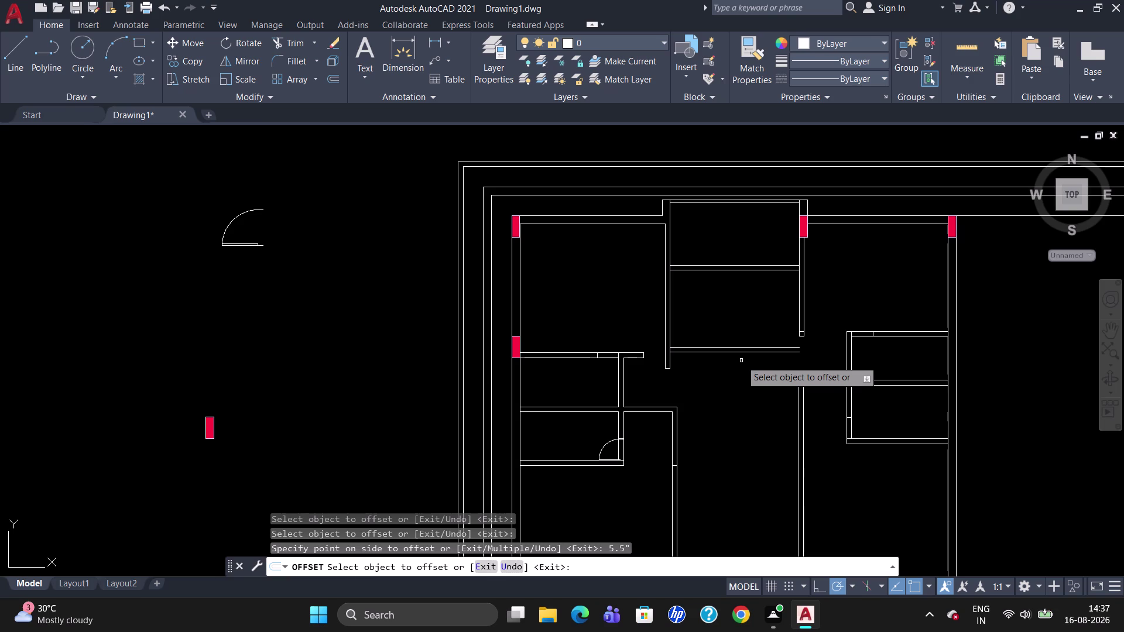
Draw two short wall lines at the junction below the upper middle room.
key(Escape)
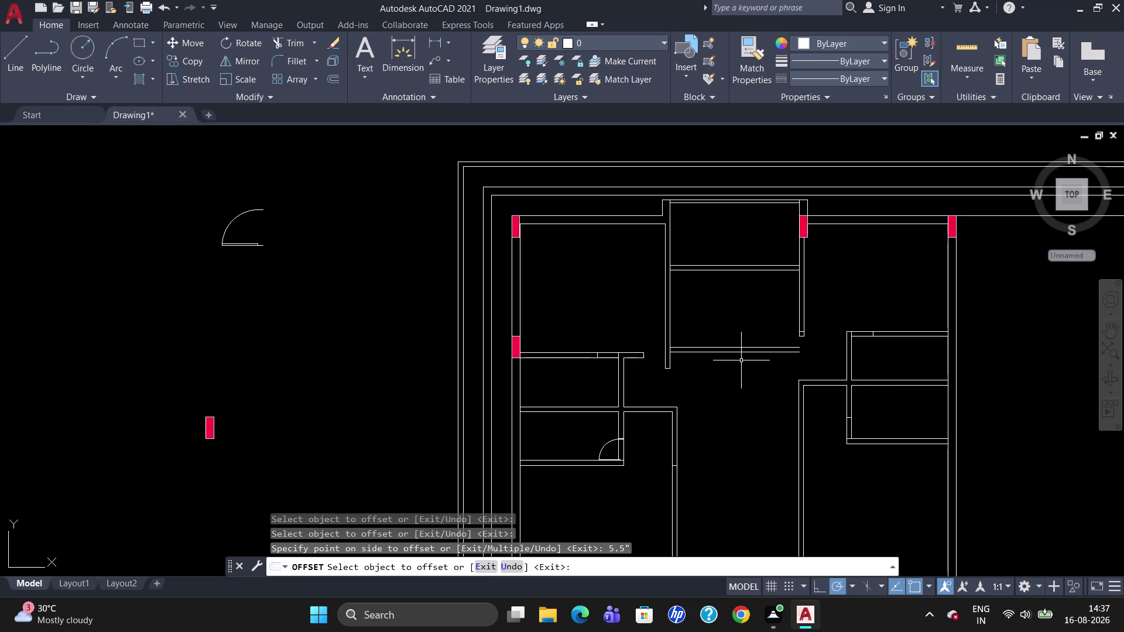
key(l)
key(Return)
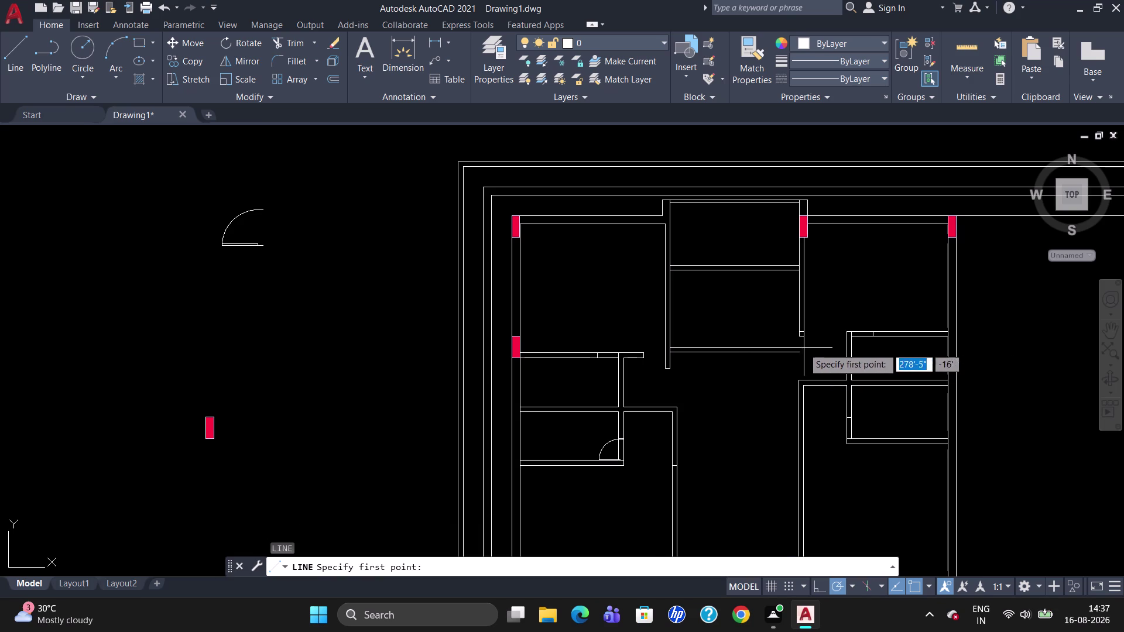
click(797, 349)
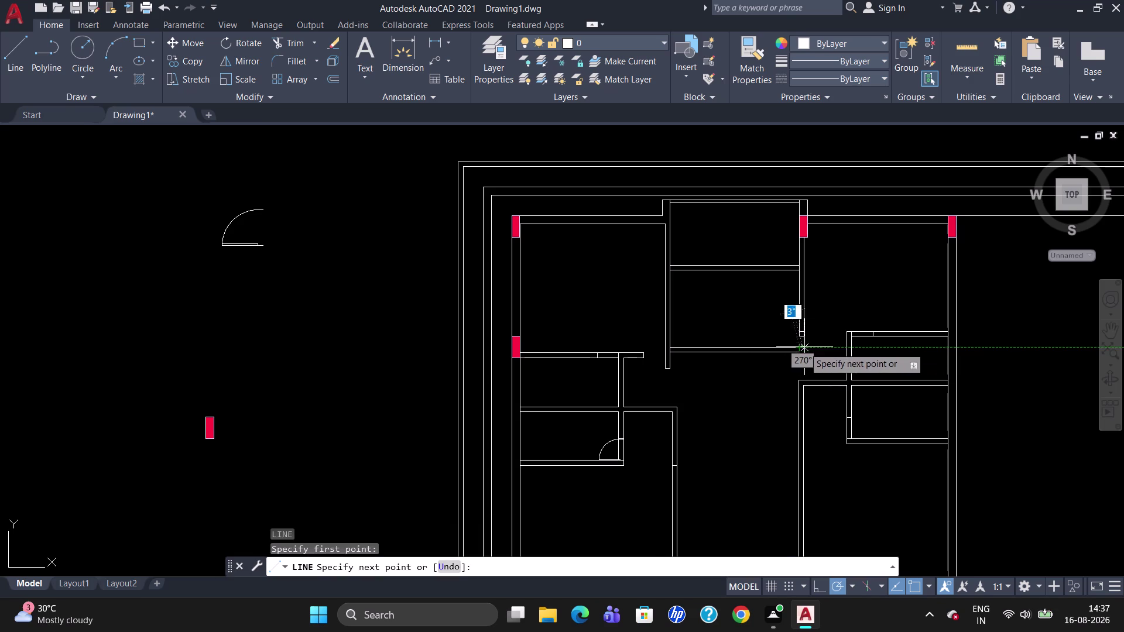
click(821, 346)
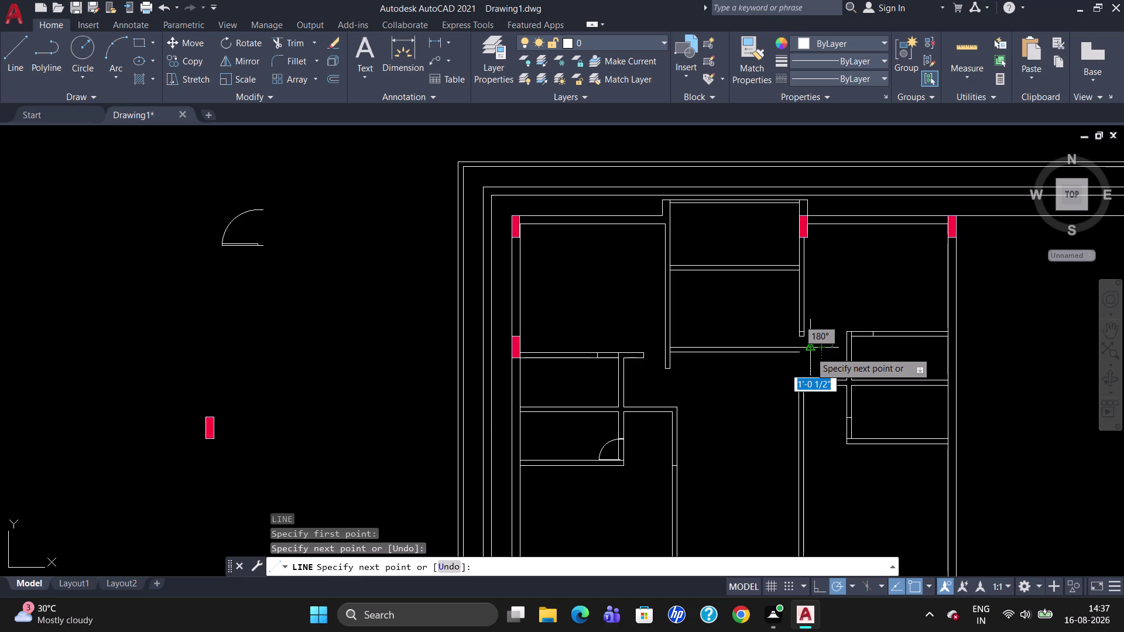
key(Return)
key(space)
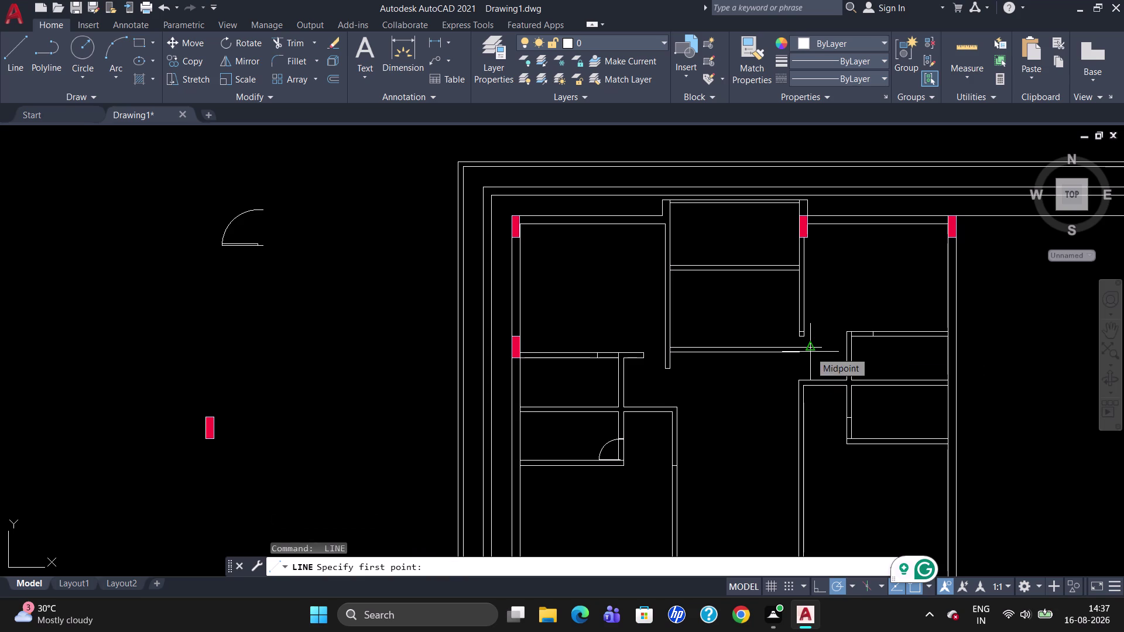
click(800, 353)
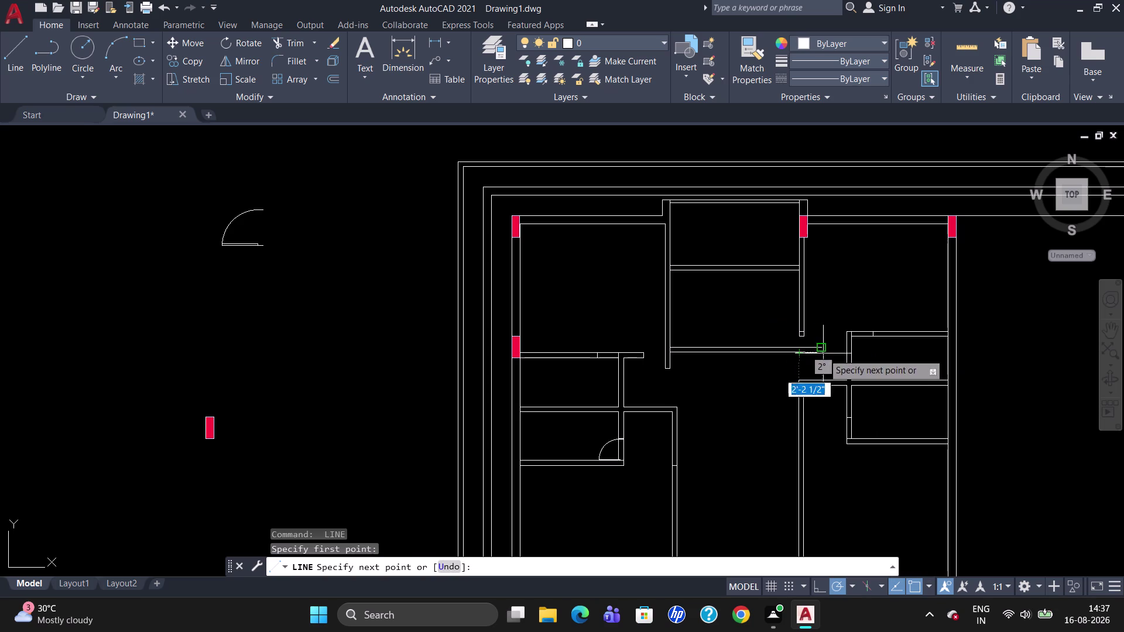
click(827, 354)
key(Escape)
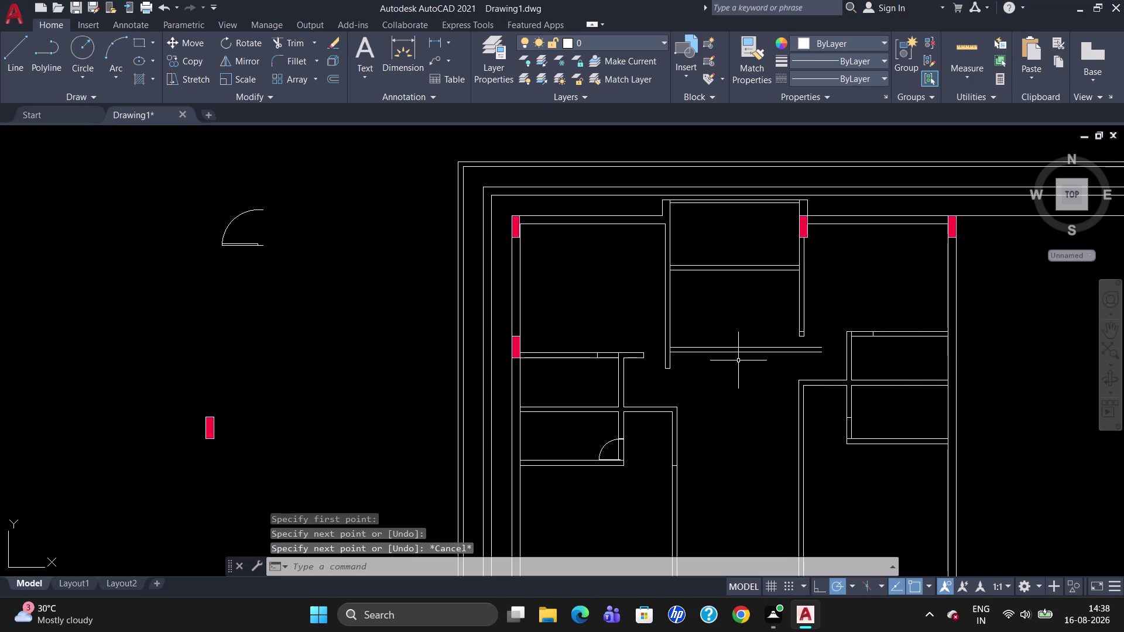
Trim the overlapping wall segments at the junction, using all objects as cutting edges.
text(TR)
key(Return)
key(Return)
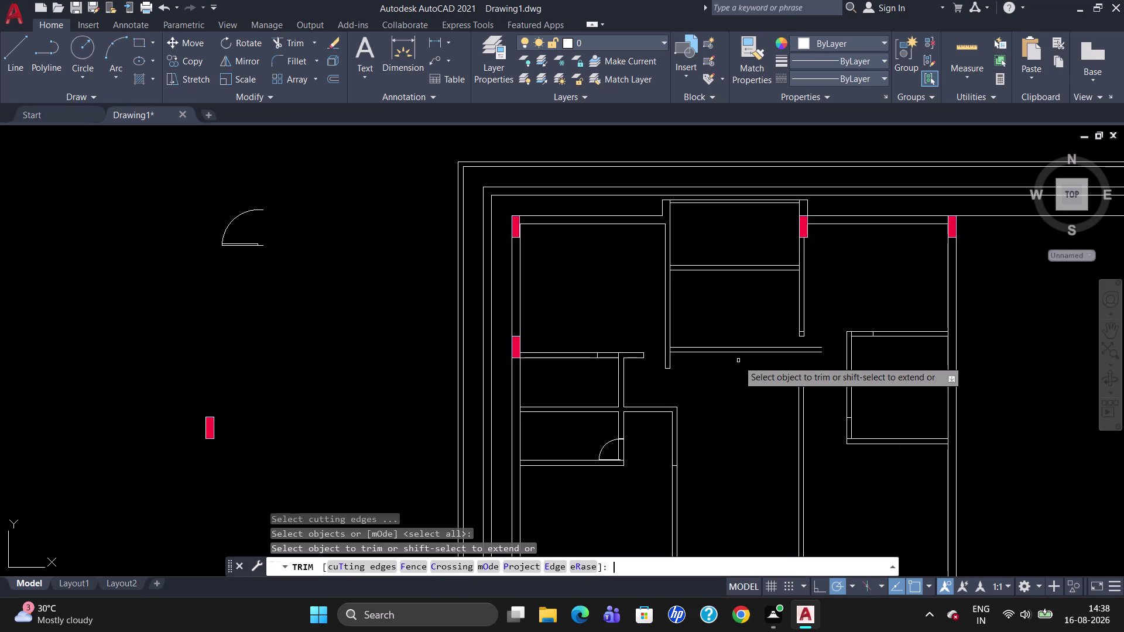
scroll(up, 3)
click(671, 351)
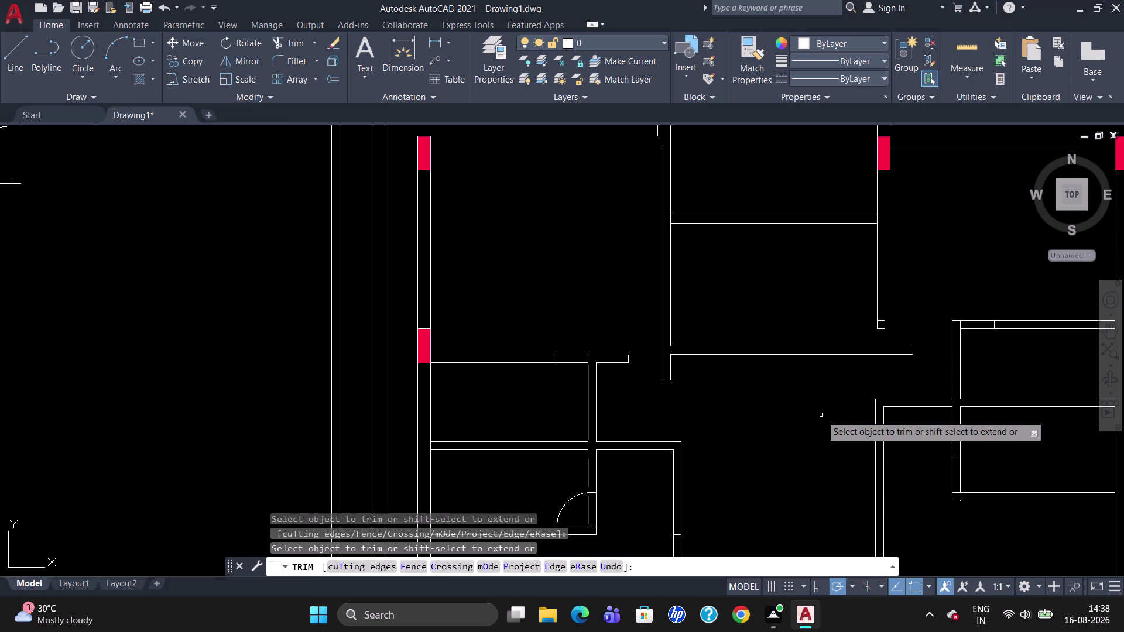
click(880, 321)
click(881, 321)
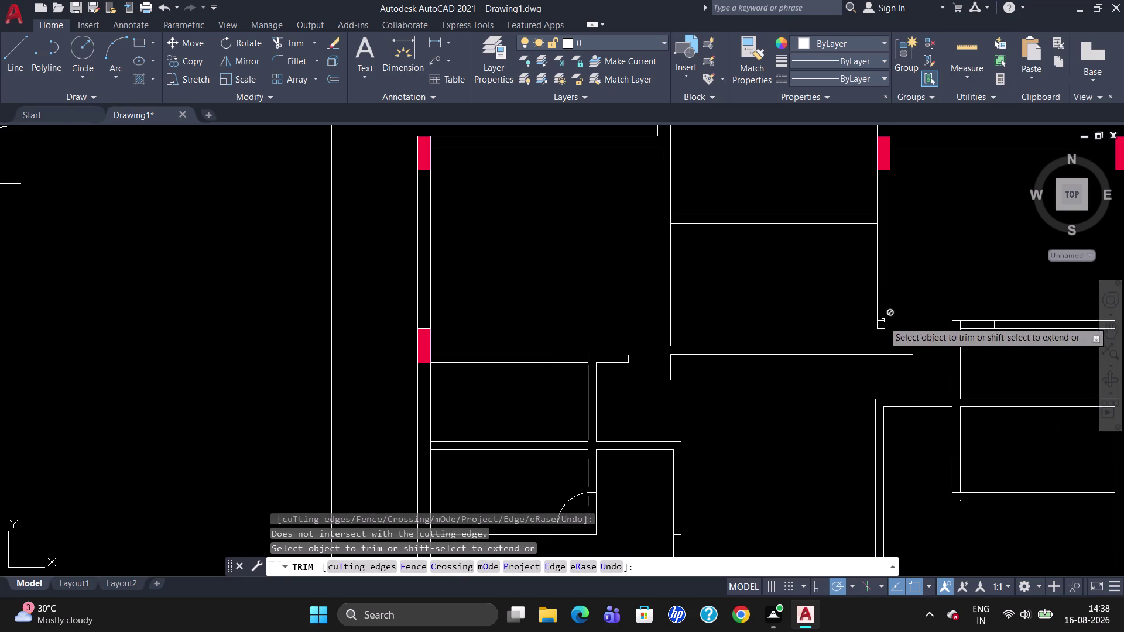
scroll(up, 3)
click(878, 322)
key(Escape)
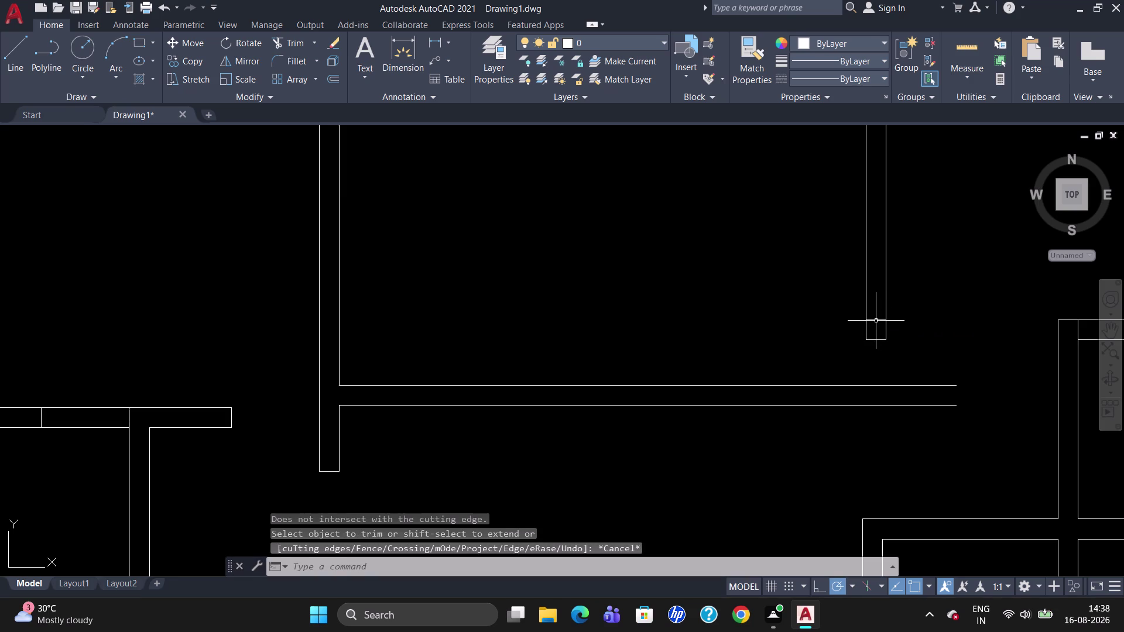
Erase the leftover stray wall segment and zoom back out.
click(876, 319)
key(Delete)
scroll(down, 3)
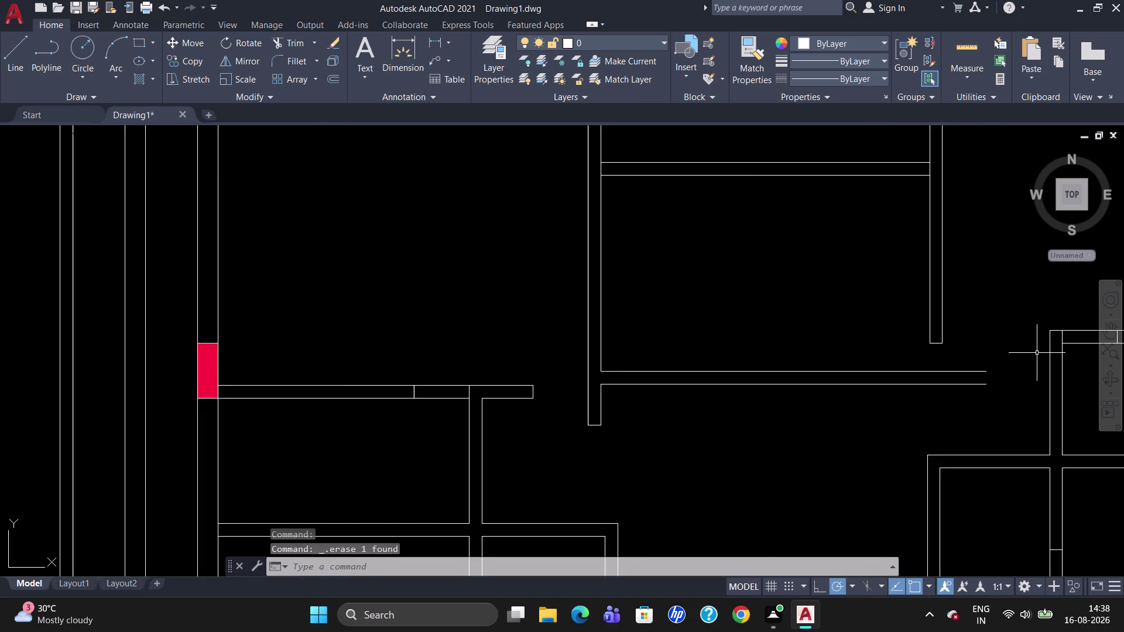
scroll(down, 3)
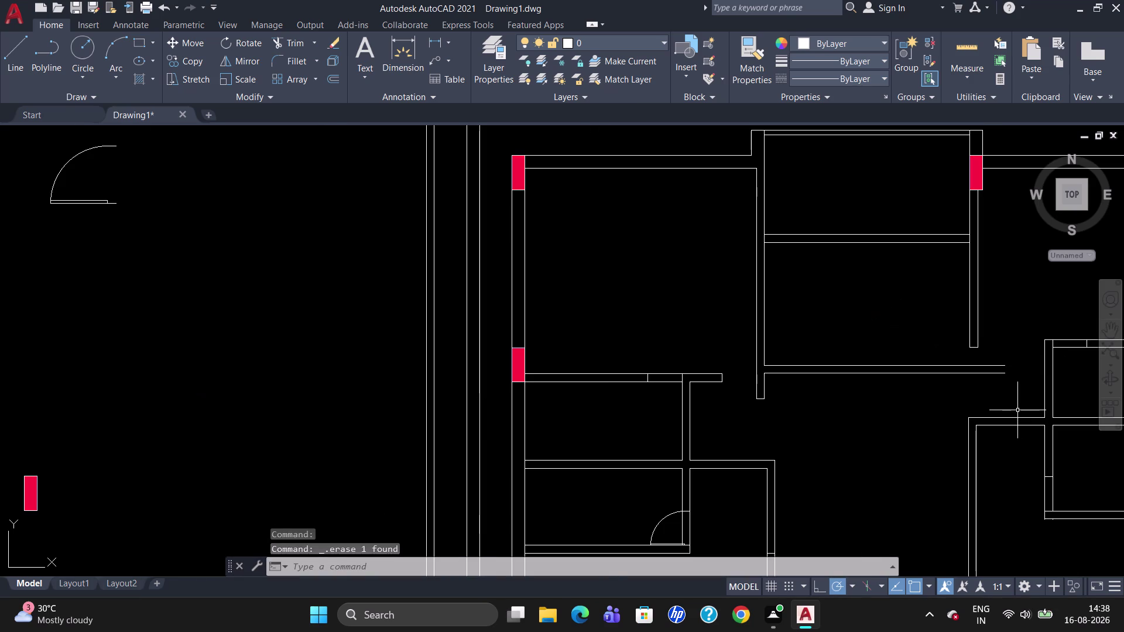
scroll(down, 3)
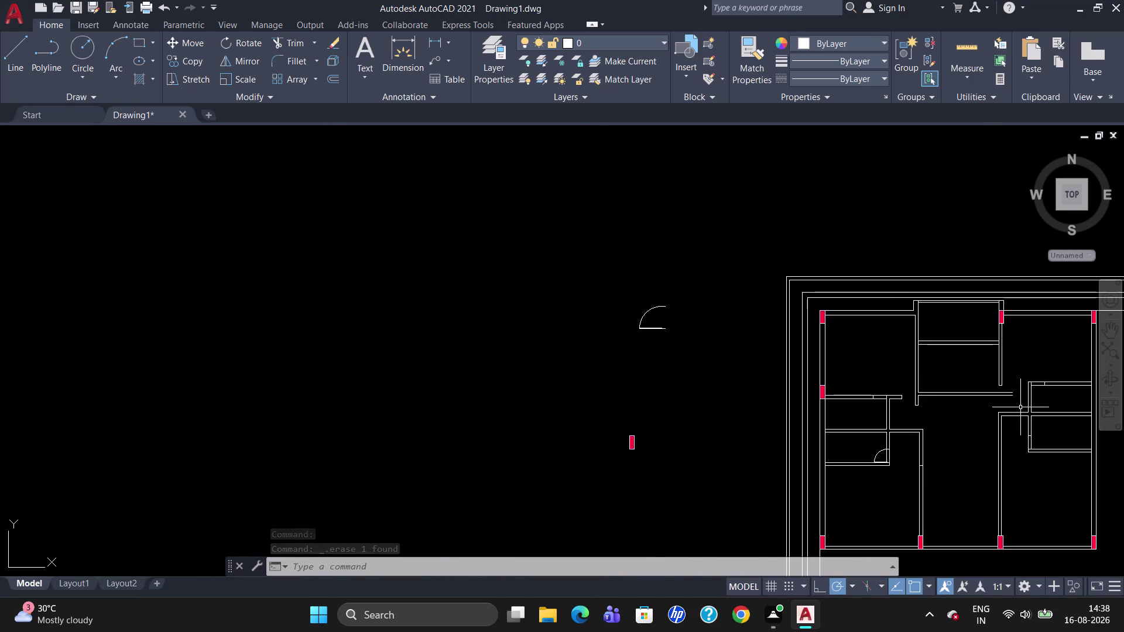
scroll(up, 3)
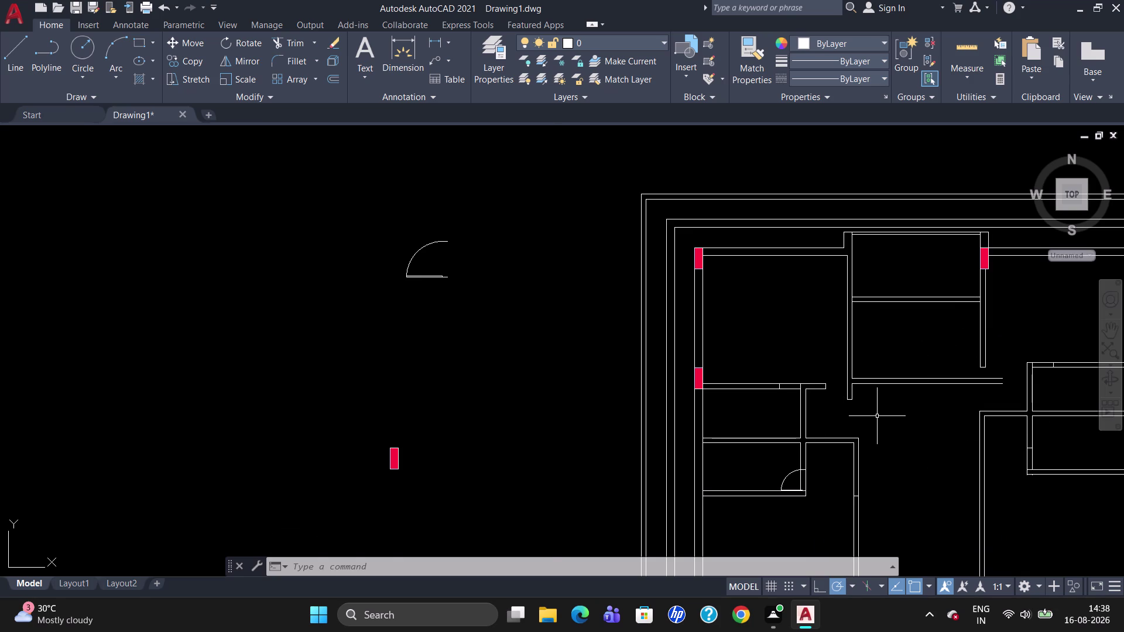
scroll(up, 3)
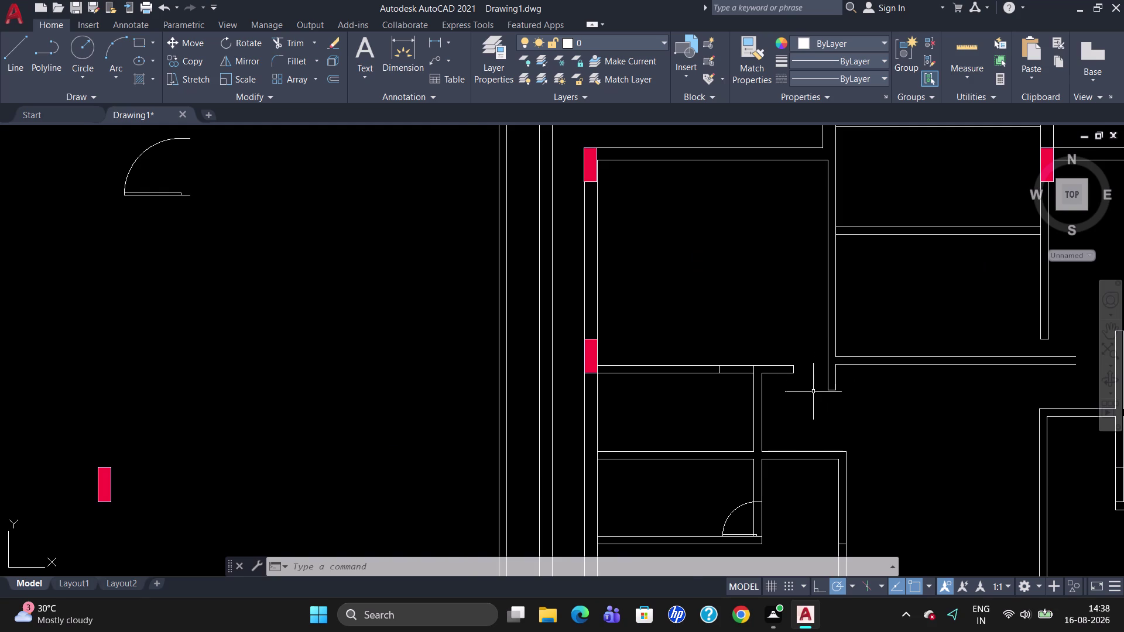
scroll(up, 3)
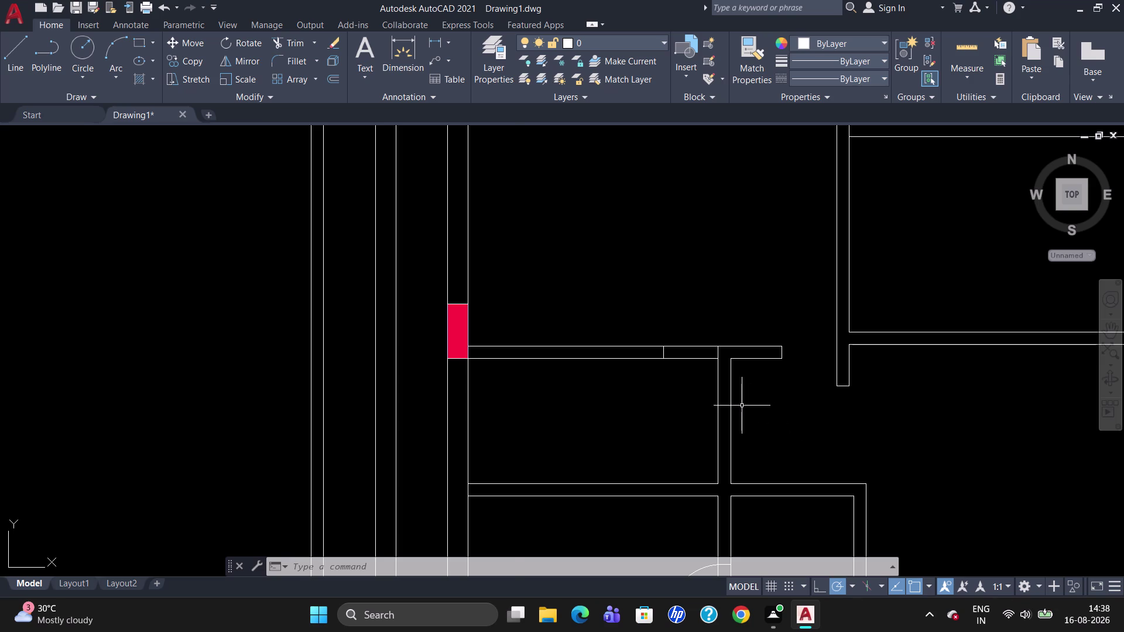
scroll(down, 3)
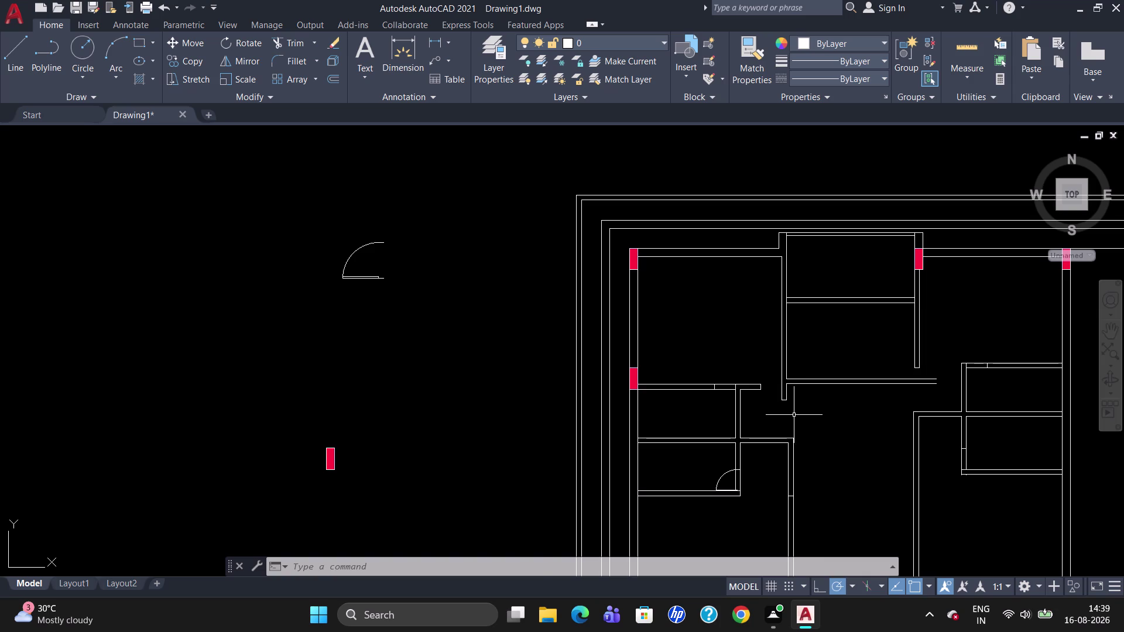
scroll(up, 3)
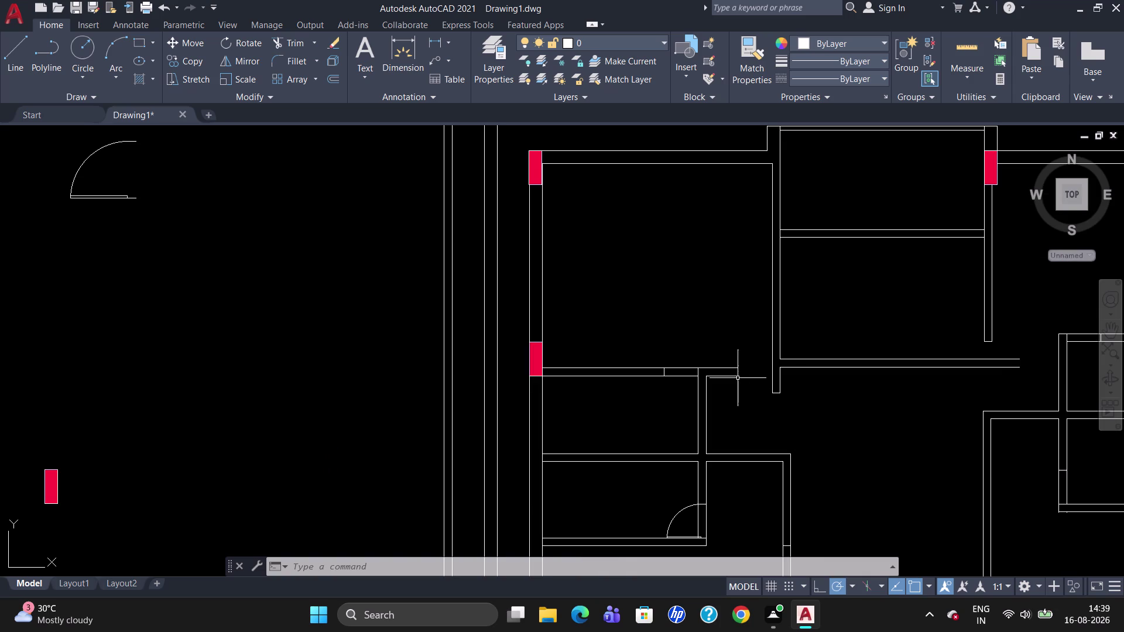
Draw a line across the central junction, then delete it because it came out slanted.
key(l)
key(Return)
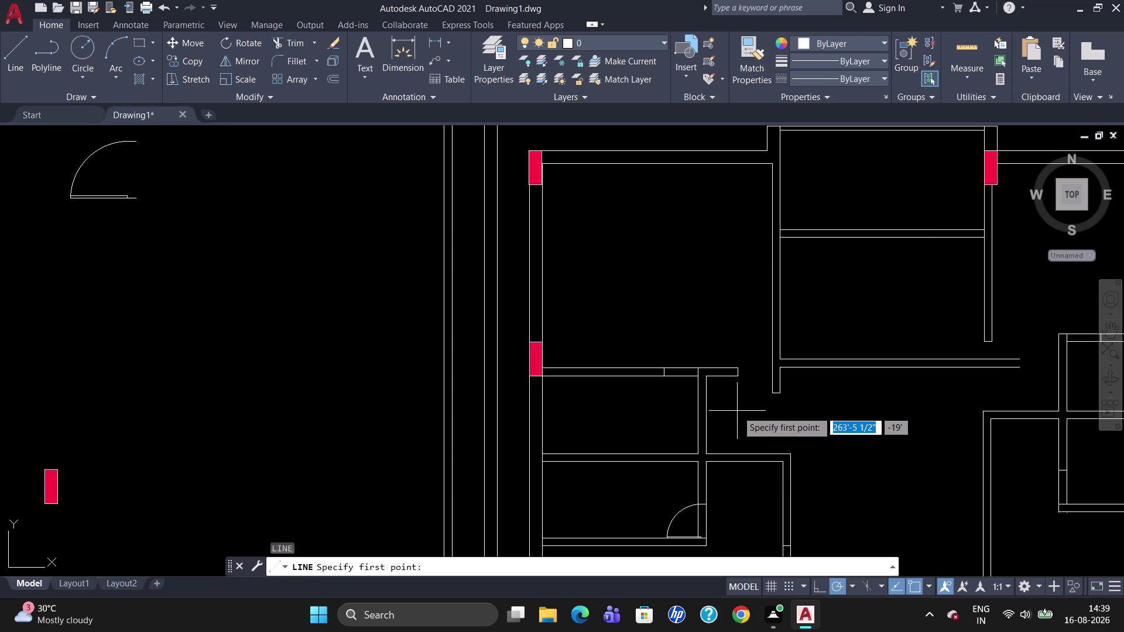
click(735, 380)
click(825, 374)
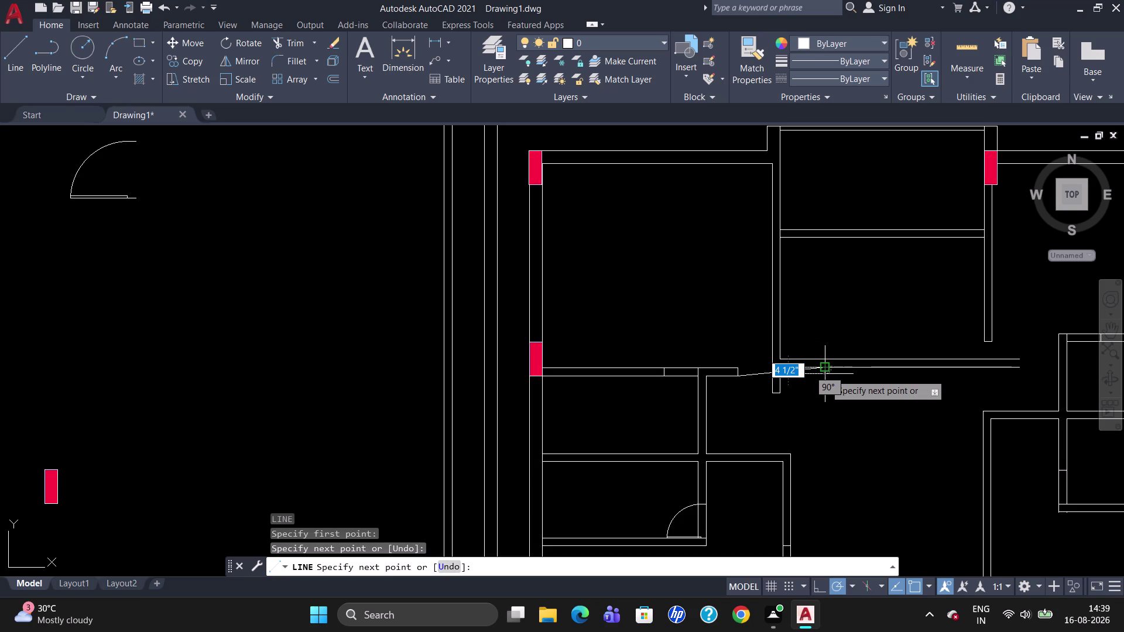
key(Escape)
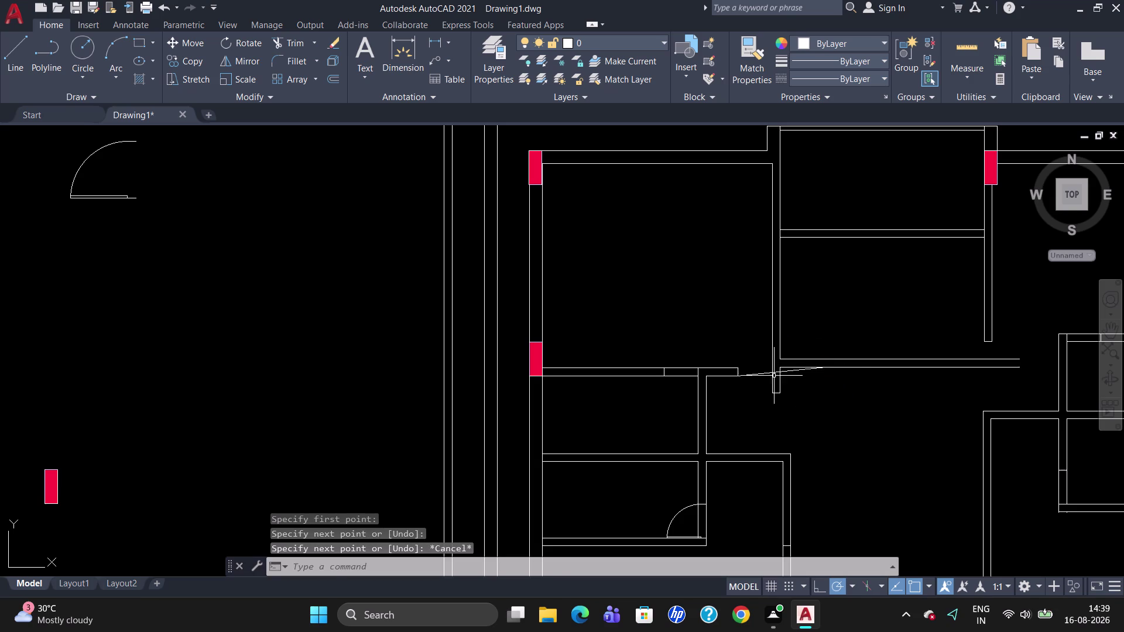
click(777, 369)
click(776, 372)
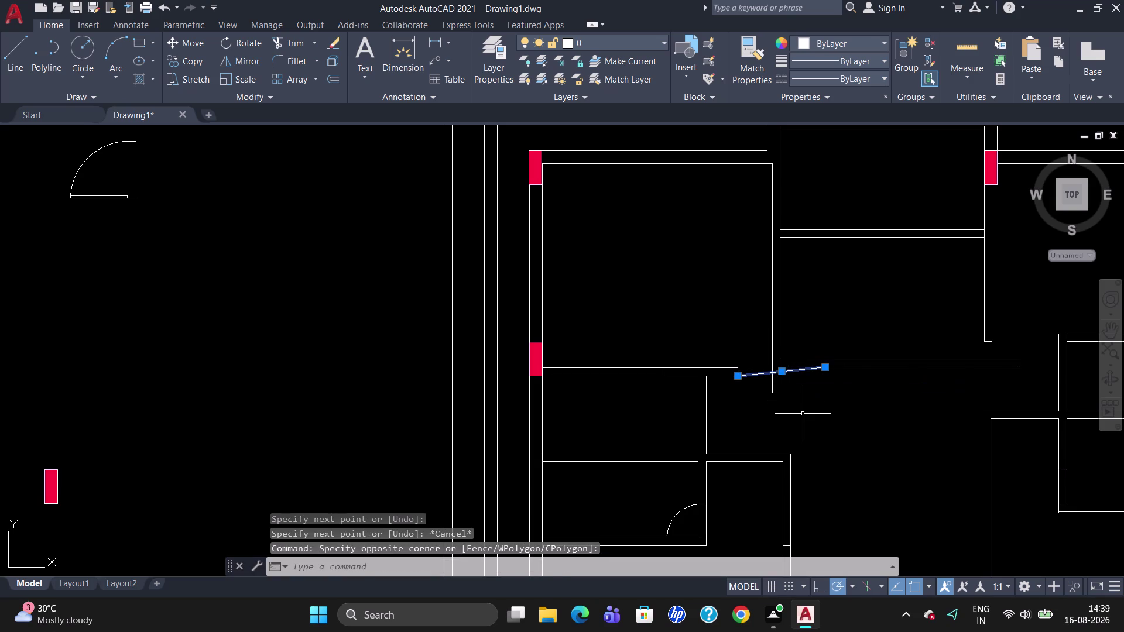
key(Delete)
Redraw the short horizontal wall line across the central junction.
key(l)
key(Return)
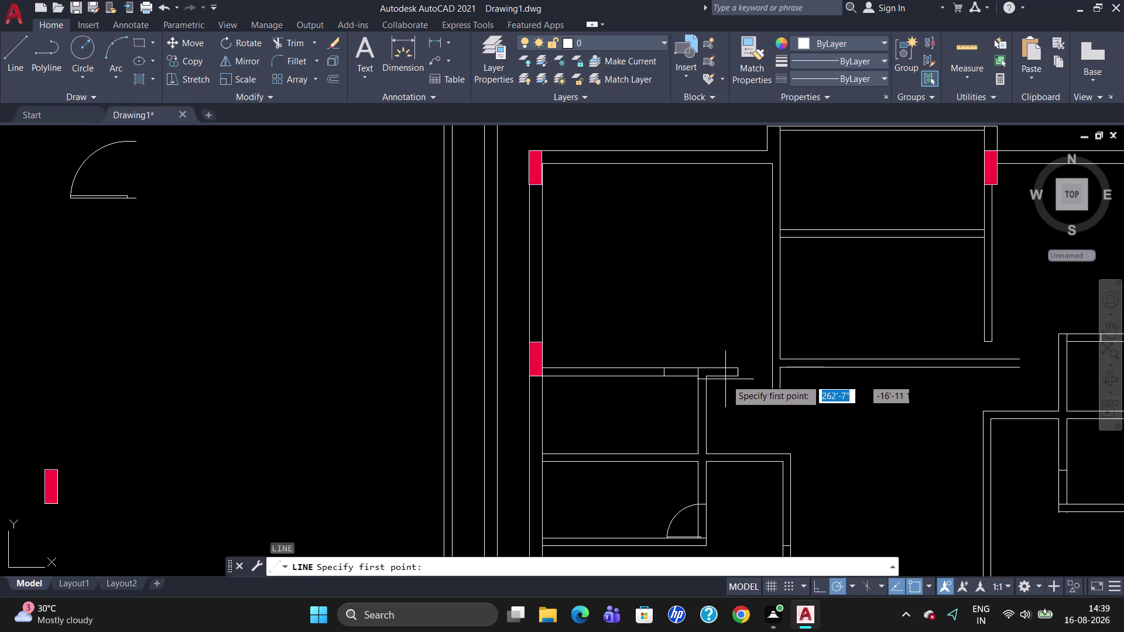
click(740, 378)
click(825, 379)
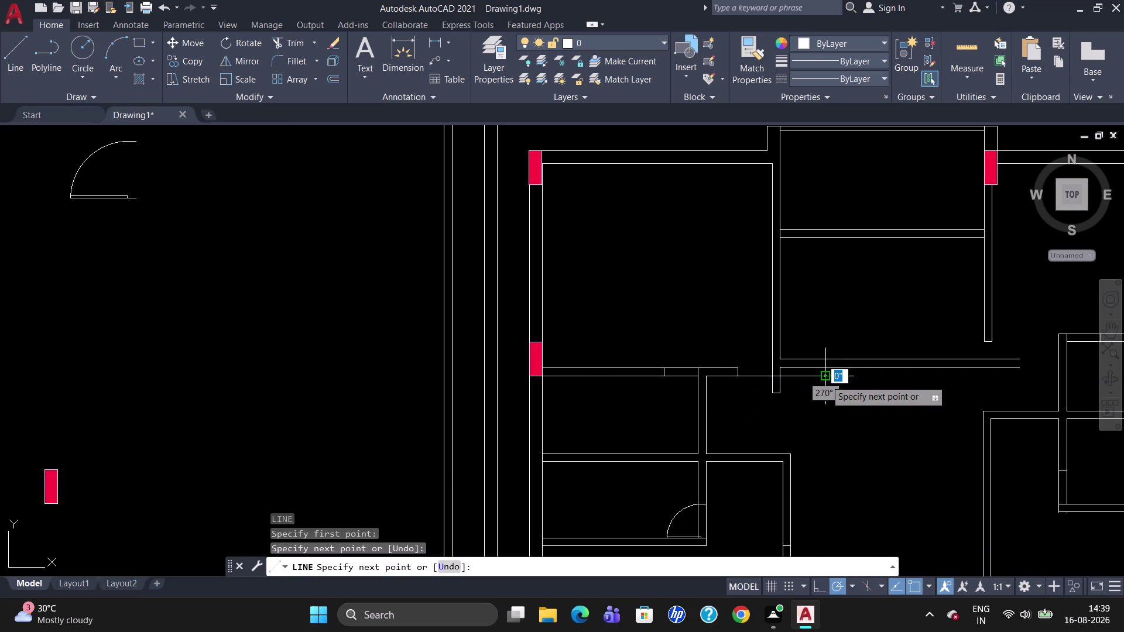
key(Escape)
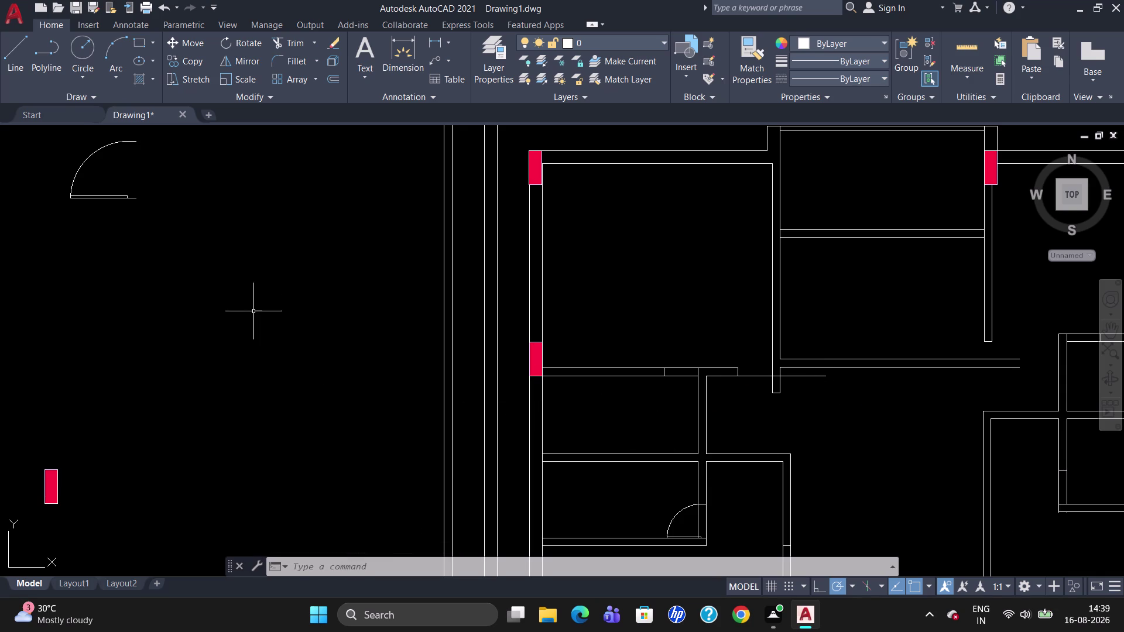
Draw a rectangle with REC, entering 9" width and 2' length, left of the plan.
text(REC)
key(Return)
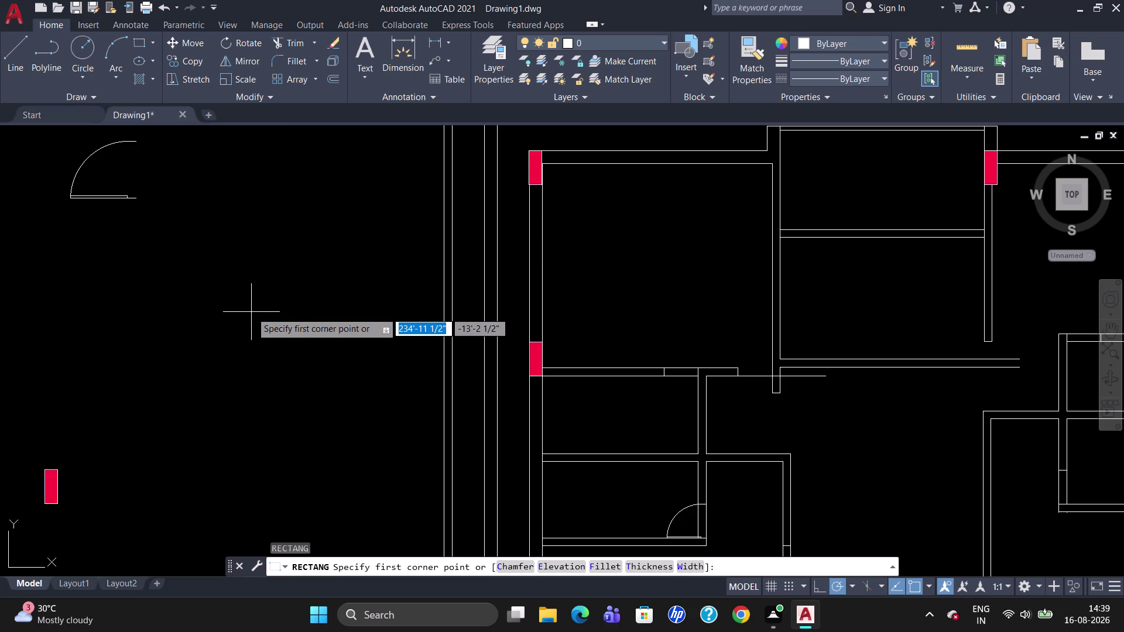
click(229, 267)
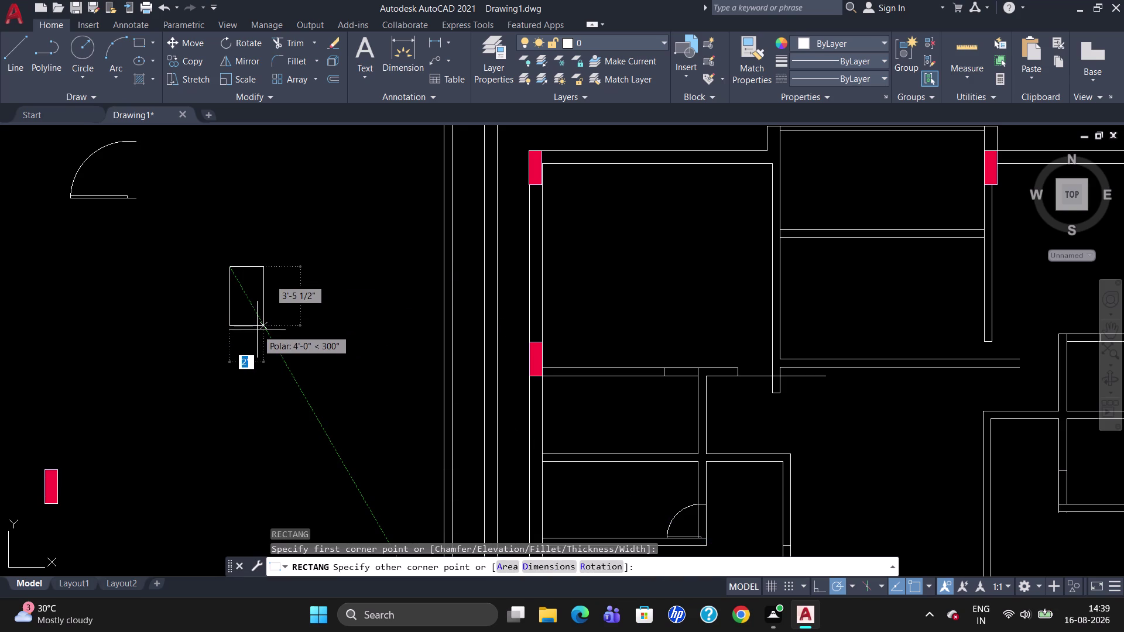
text(9")
key(Tab)
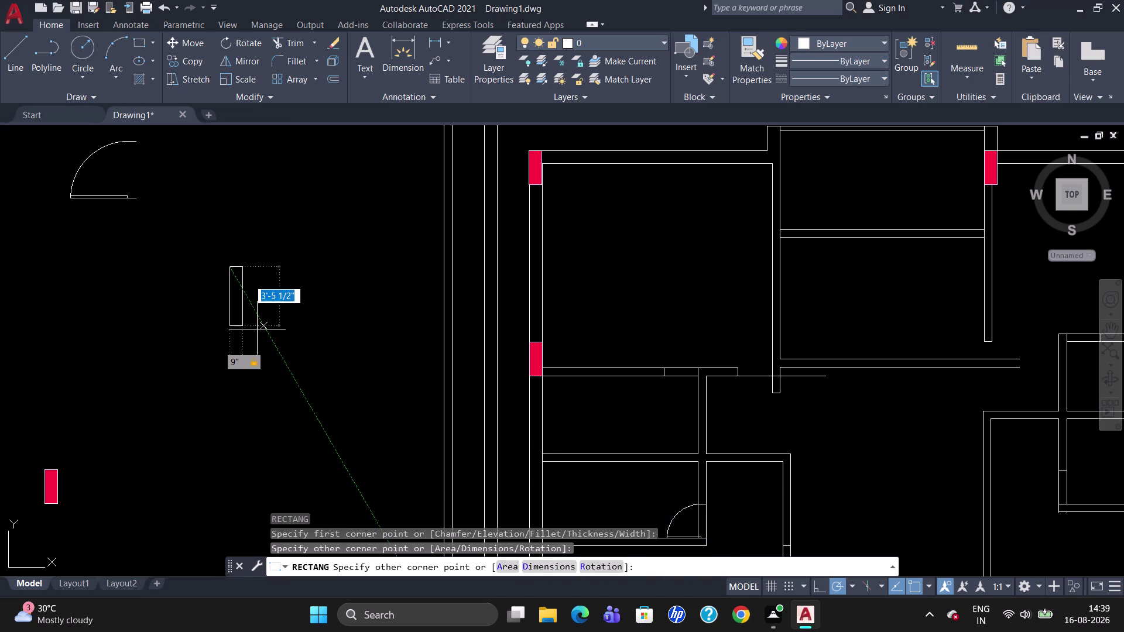
text(2')
key(Return)
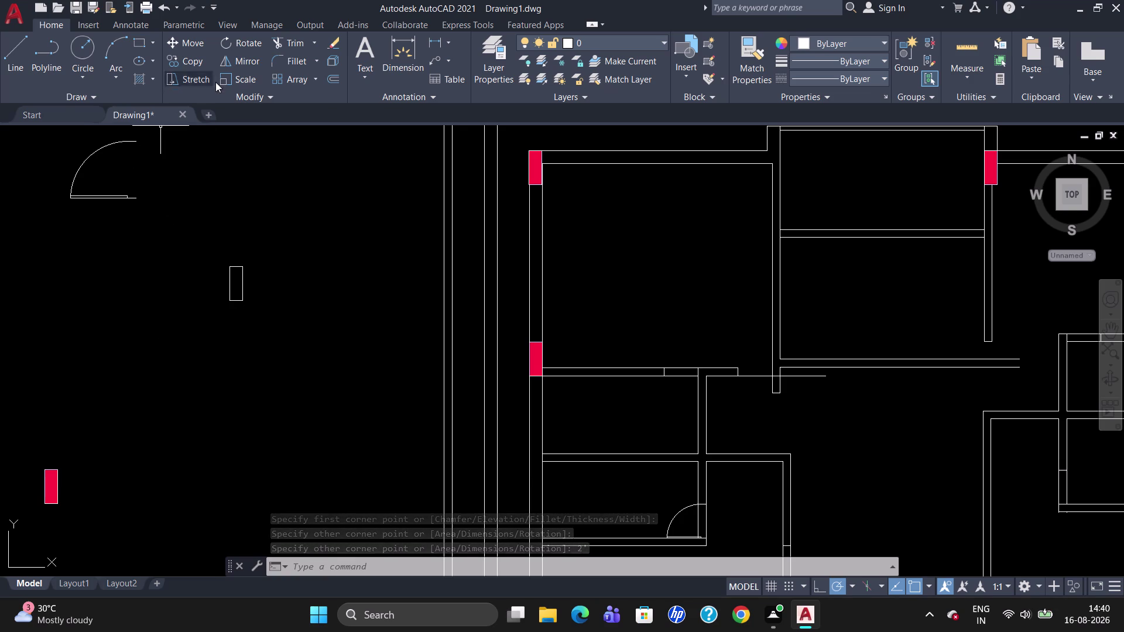
click(150, 80)
Hatch the rectangle with both colours dark green (19,103,52) and a diagonal-line pattern.
click(169, 130)
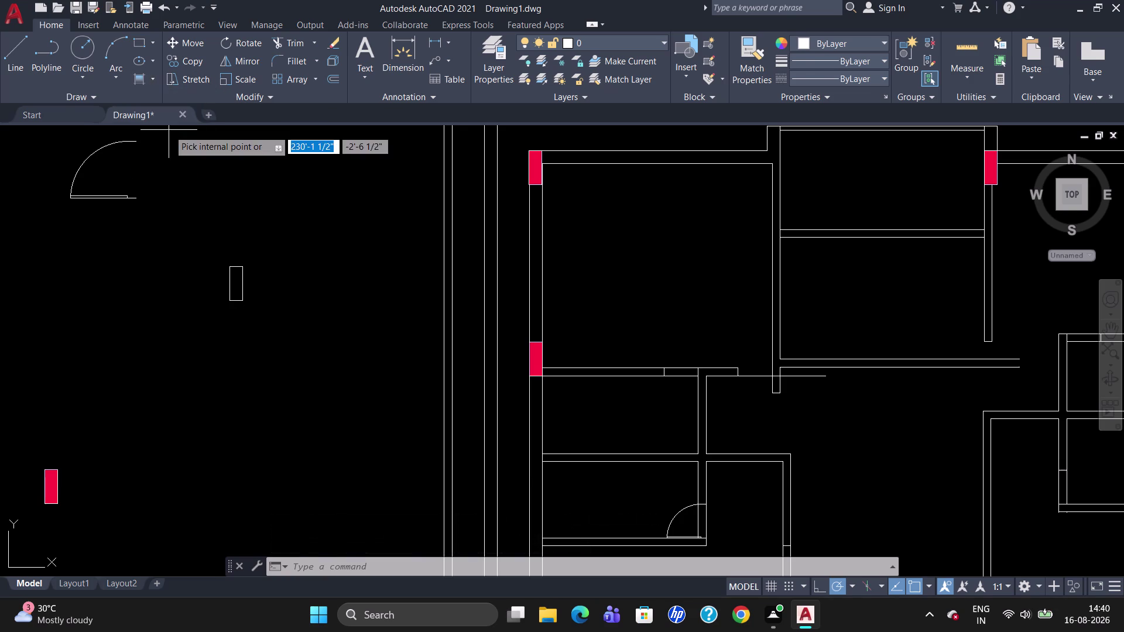
click(417, 59)
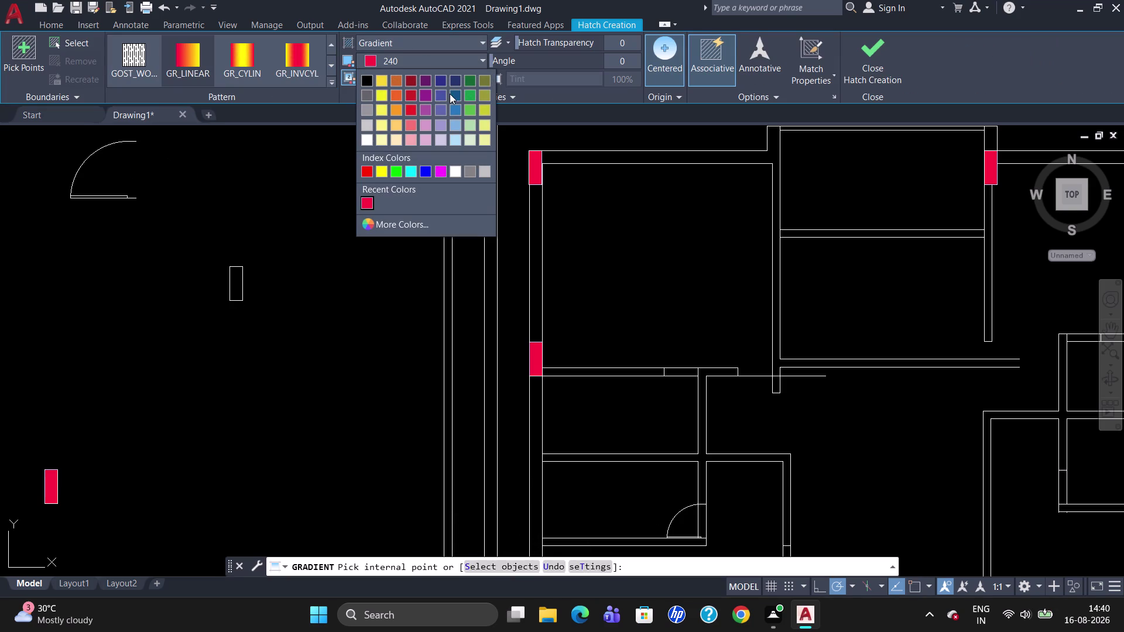
click(471, 80)
click(420, 79)
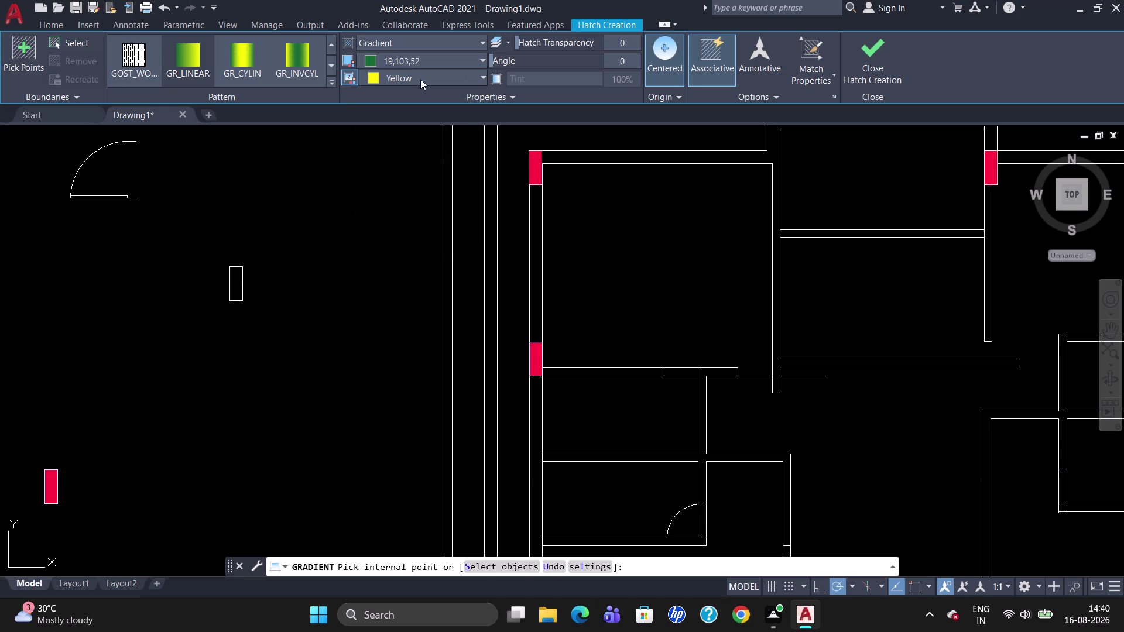
click(469, 99)
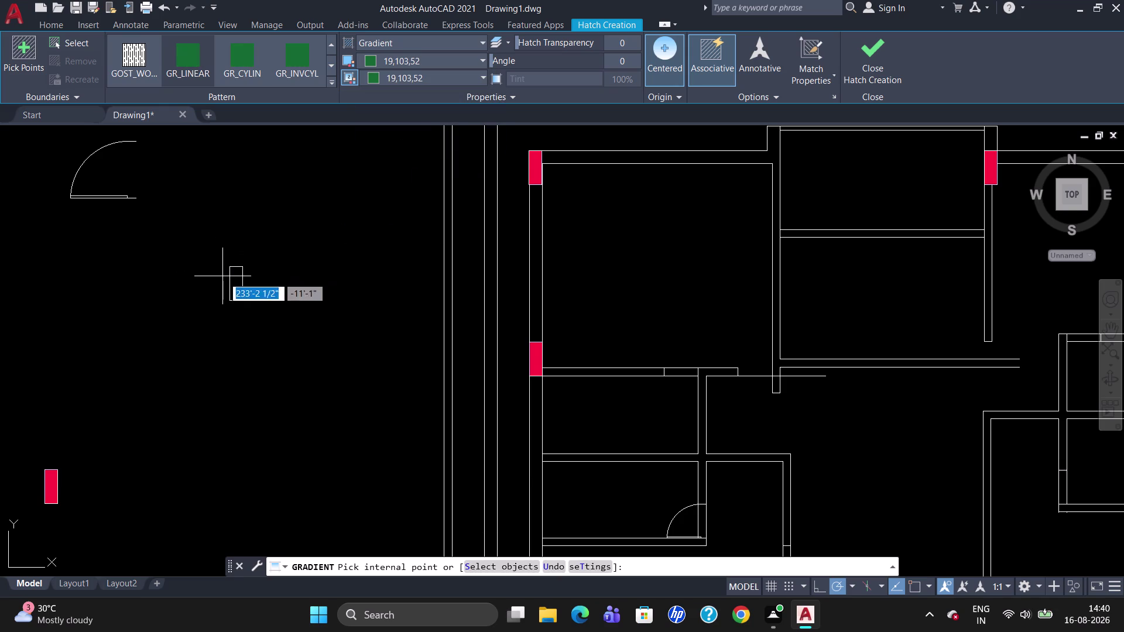
click(233, 281)
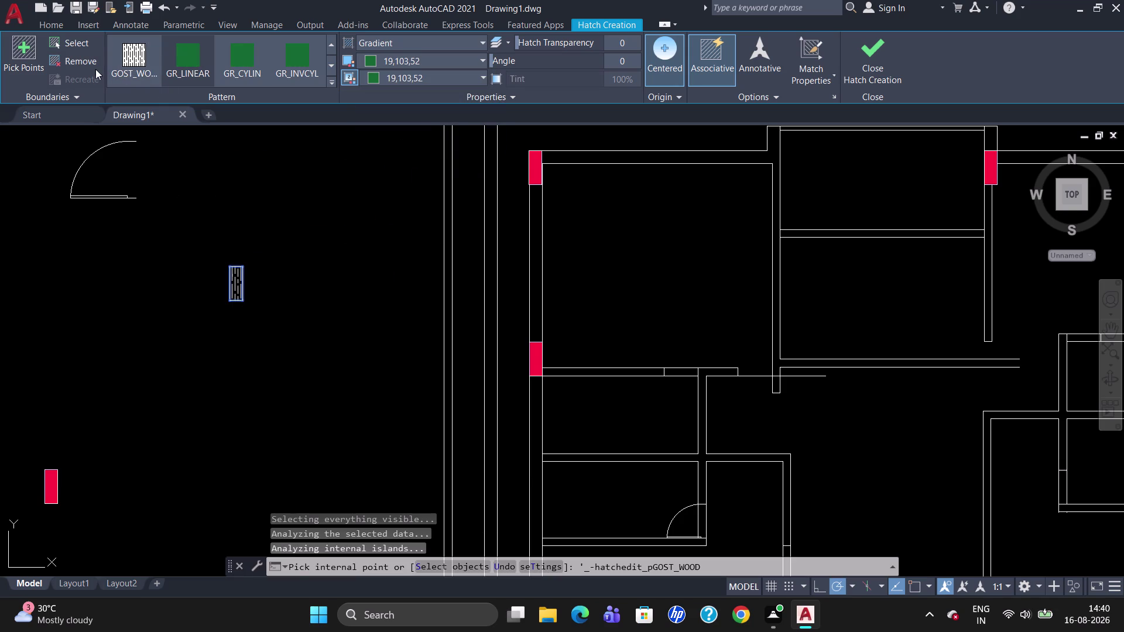
click(446, 42)
click(442, 92)
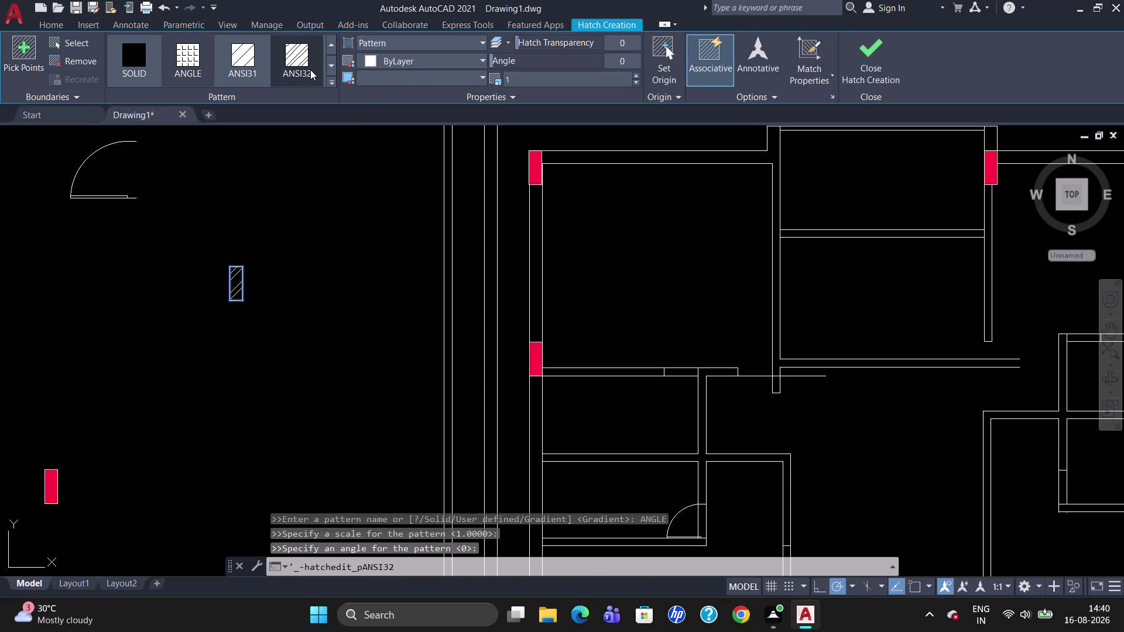
Scroll through the expanded Pattern gallery and apply NET to the rectangle.
scroll(down, 3)
scroll(up, 3)
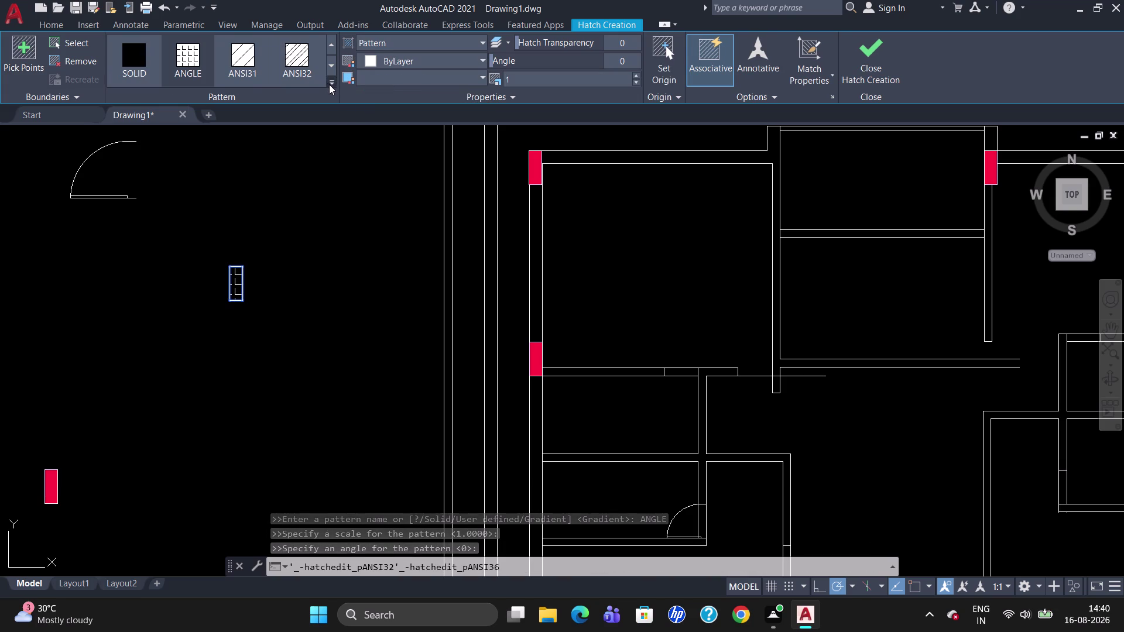
click(329, 84)
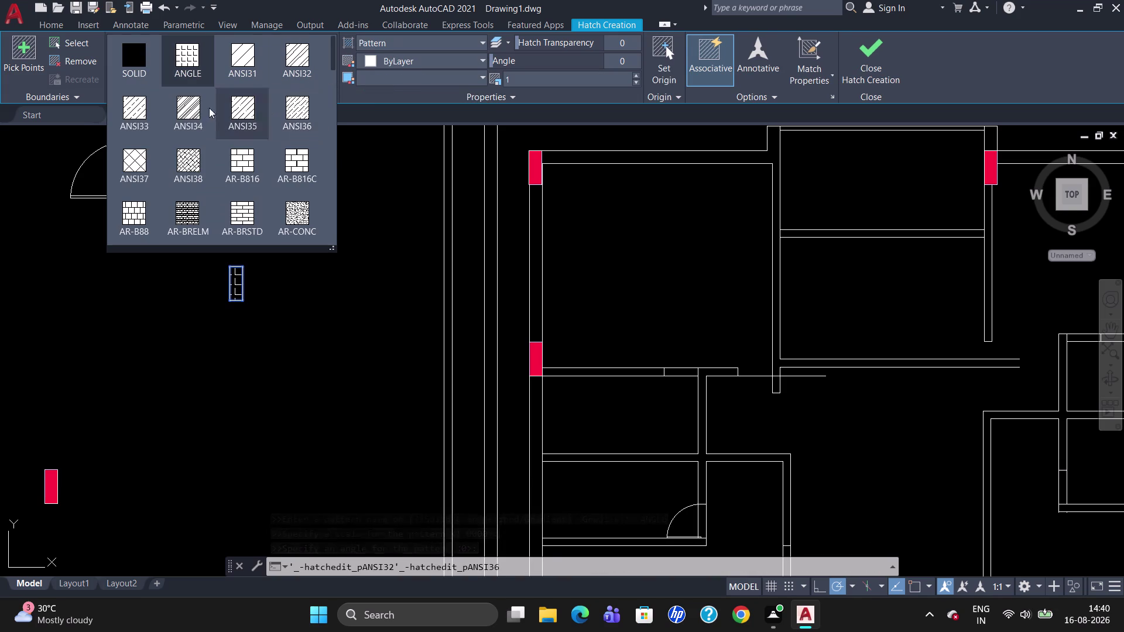
scroll(down, 3)
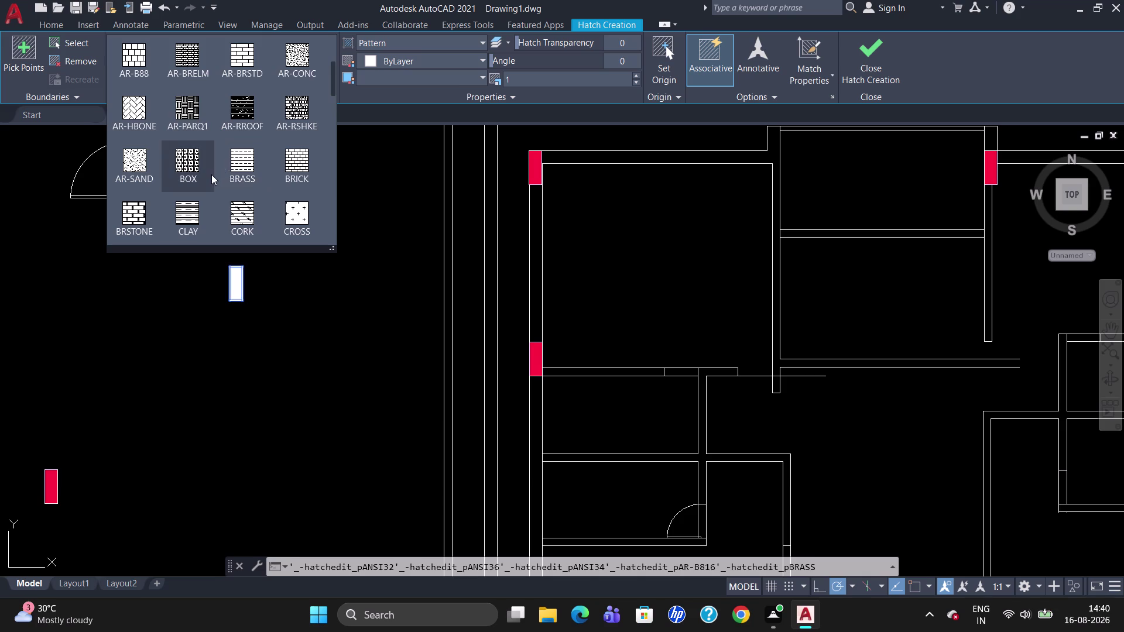
scroll(down, 3)
scroll(down, 3)
scroll(down, 3)
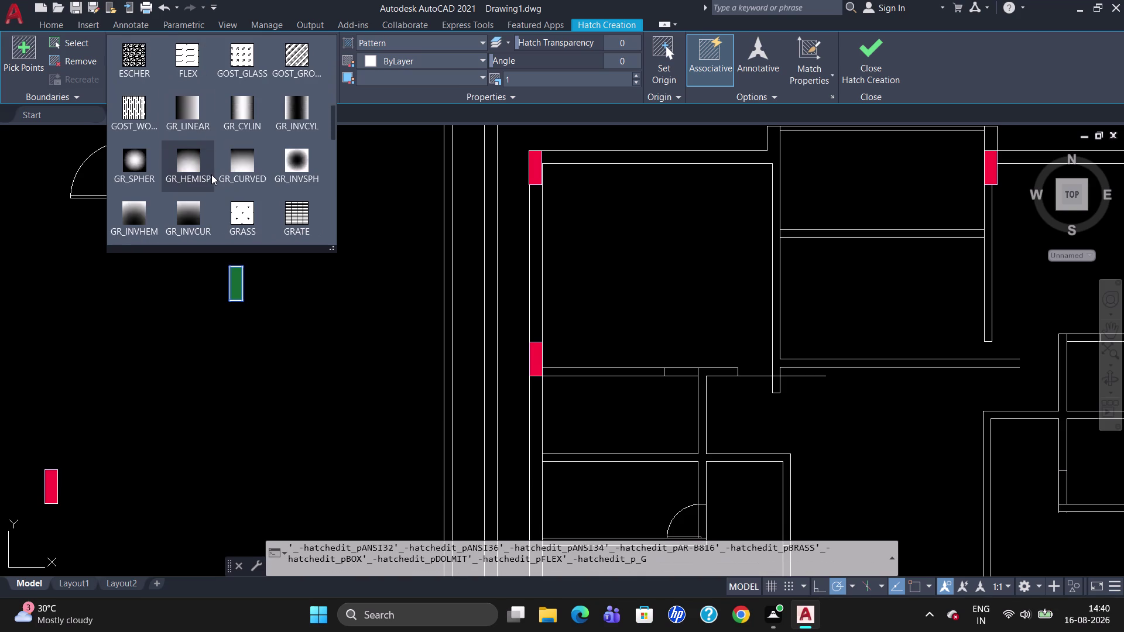
scroll(down, 3)
scroll(down, 3)
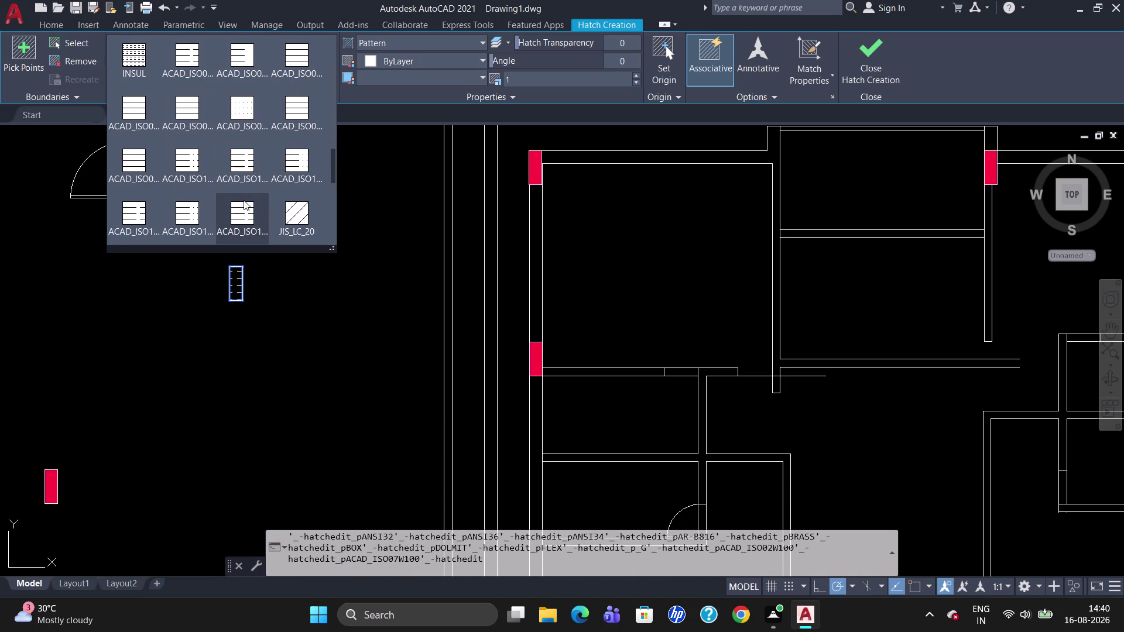
scroll(down, 3)
scroll(down, 3)
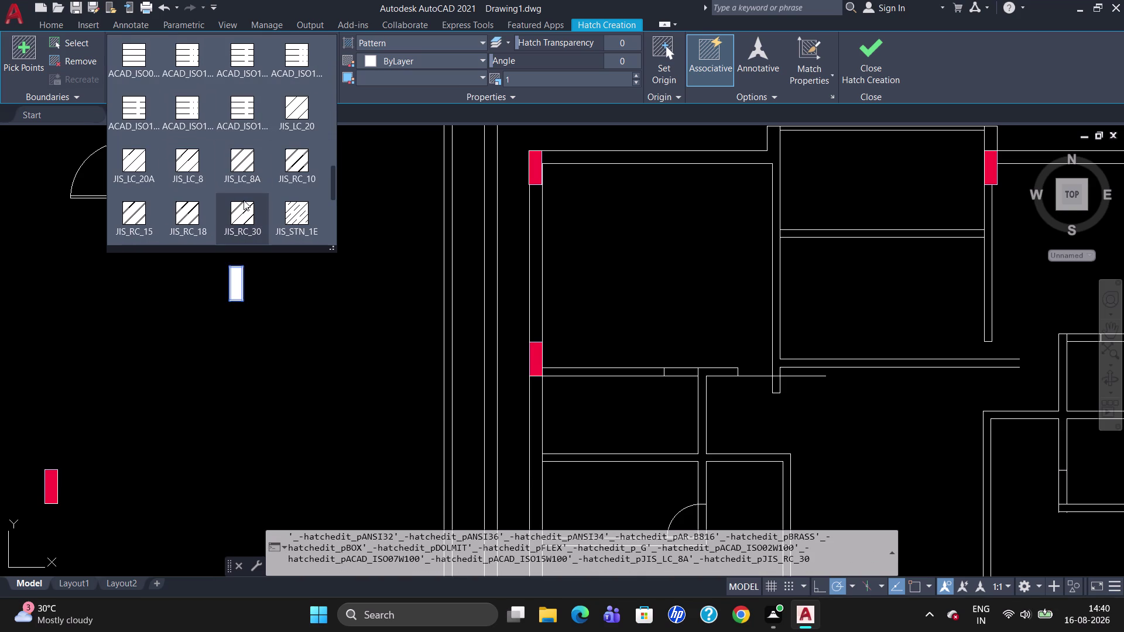
scroll(down, 3)
scroll(down, 3)
scroll(down, 3)
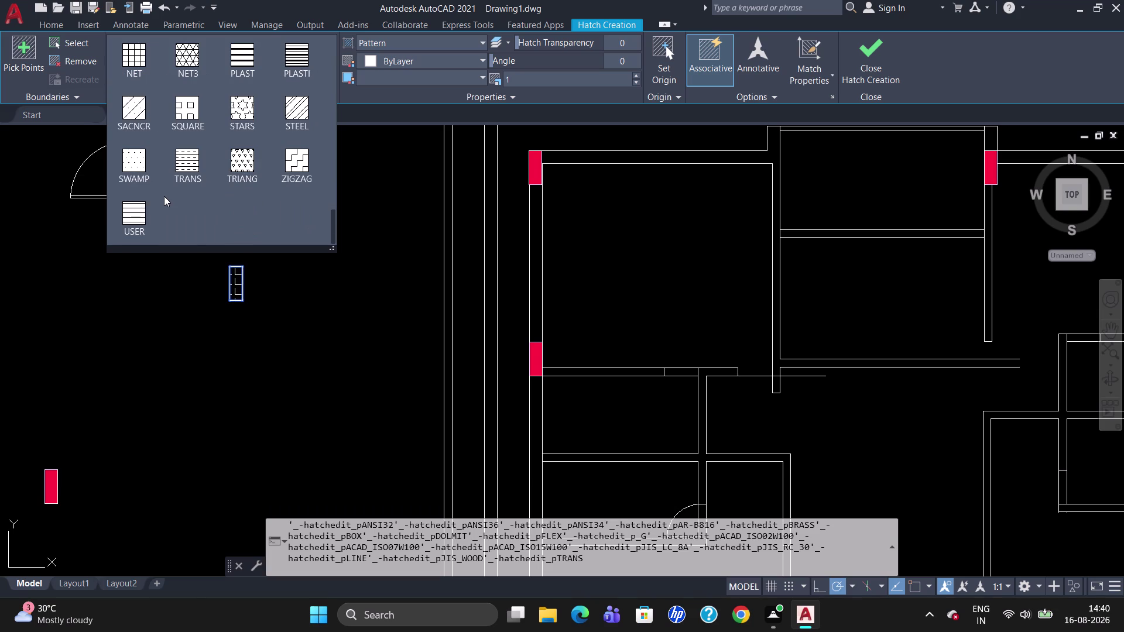
scroll(up, 3)
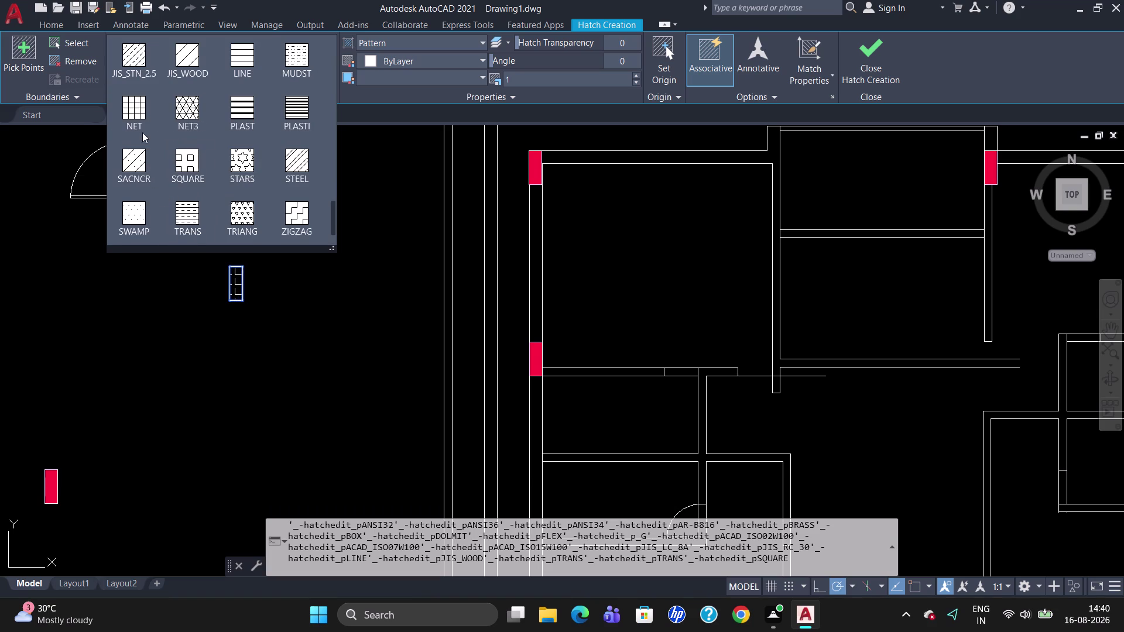
click(140, 113)
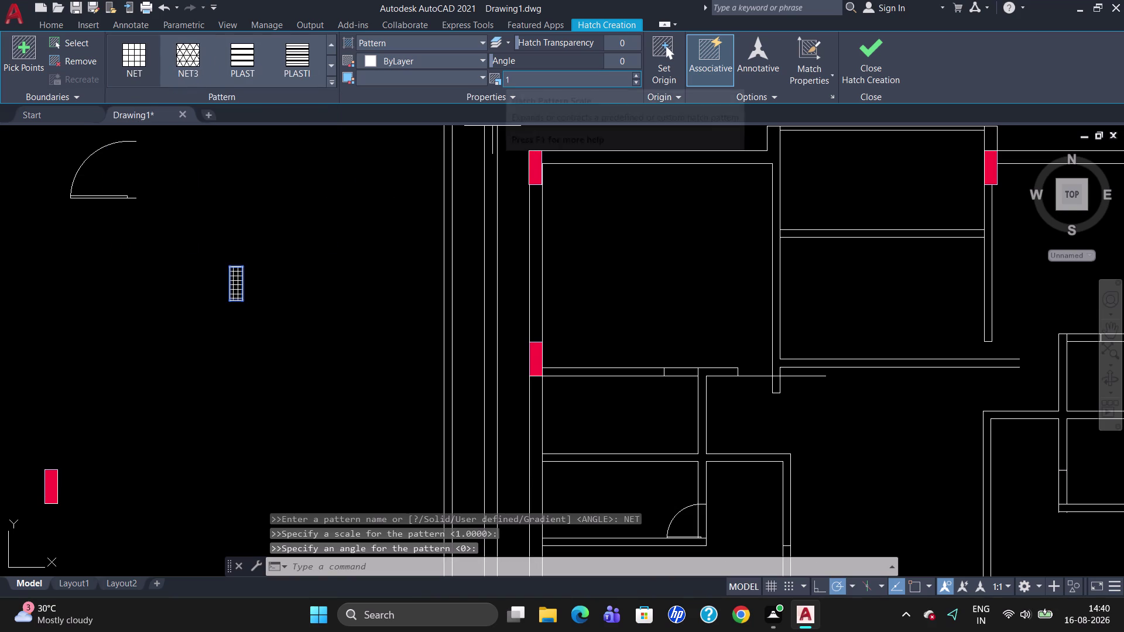
Try hatch pattern scales of 10, then 5, then 3.
click(552, 82)
key(BackSpace)
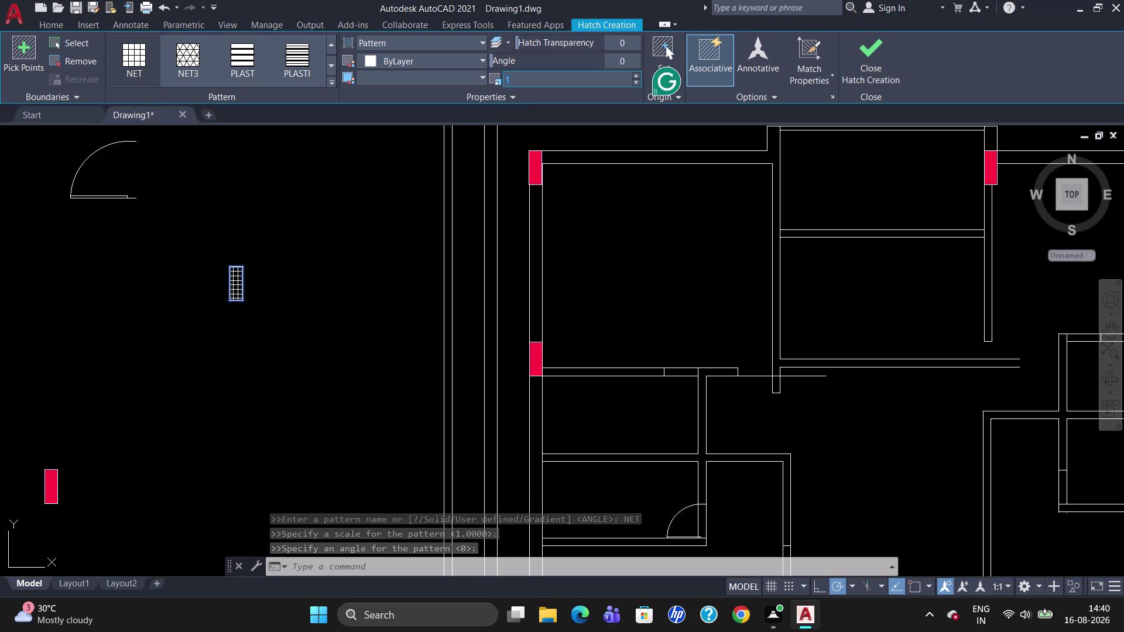
text(10)
key(Return)
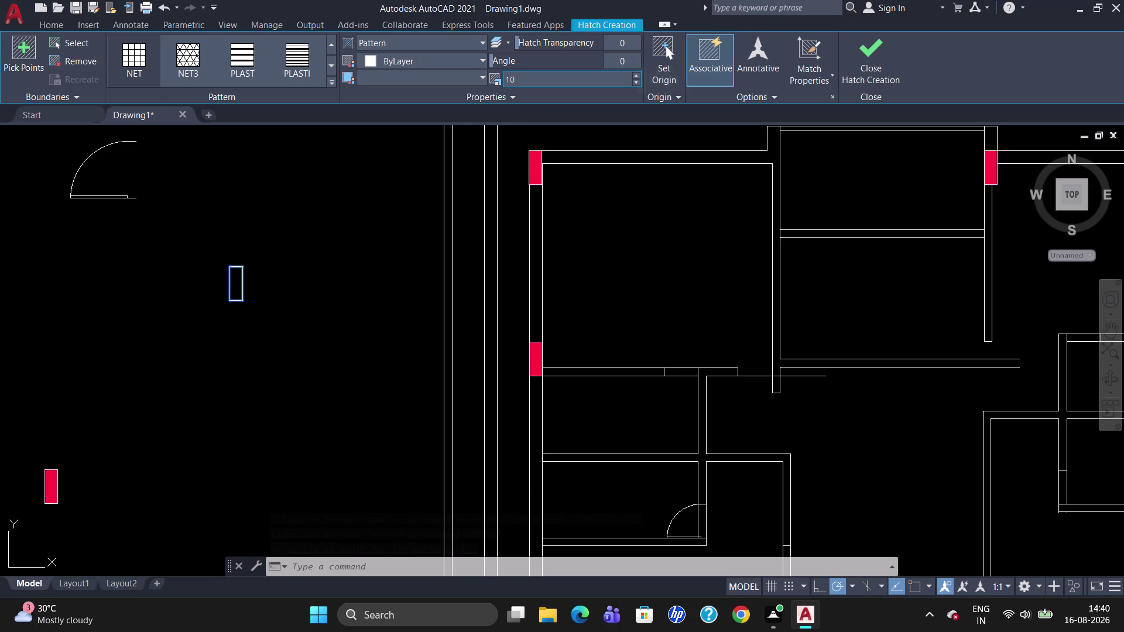
click(553, 82)
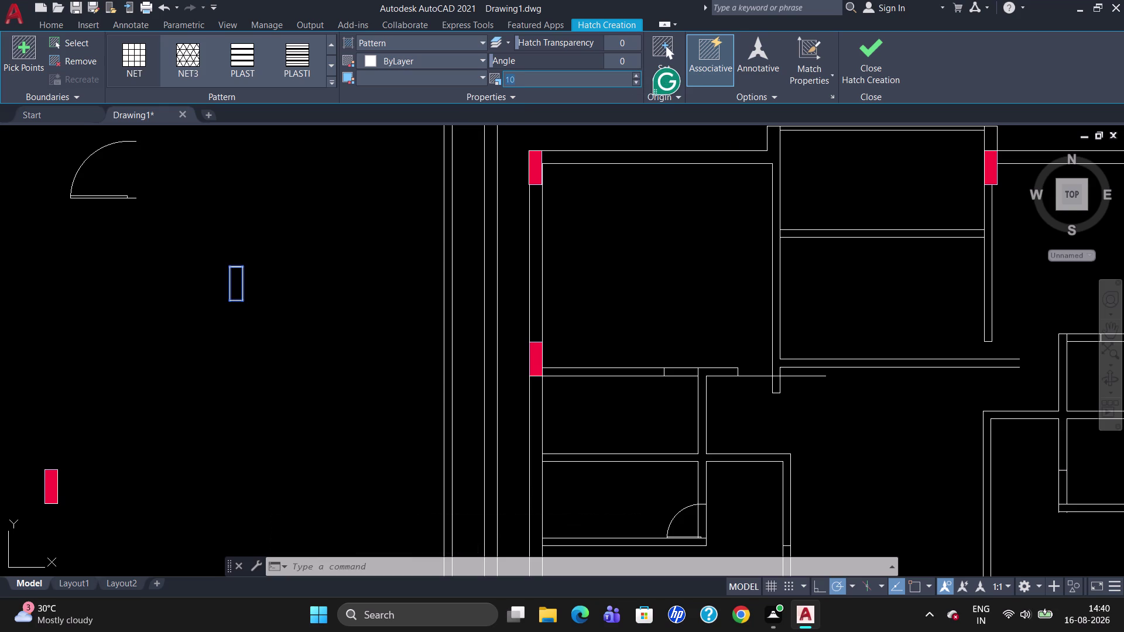
key(BackSpace)
key(5)
key(Return)
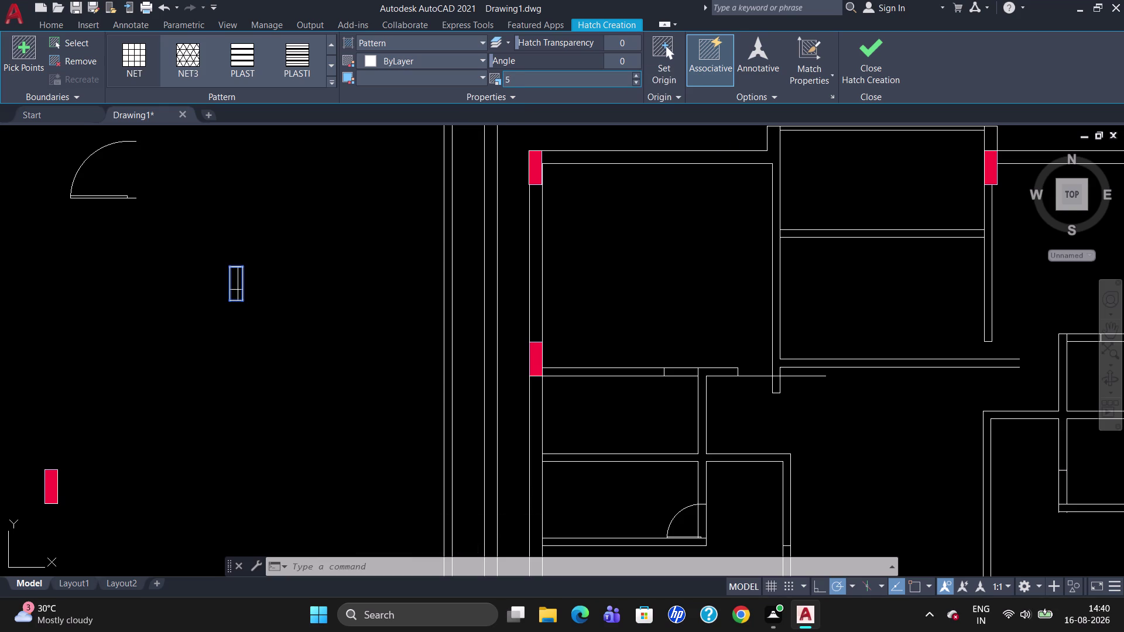
key(BackSpace)
key(3)
key(Return)
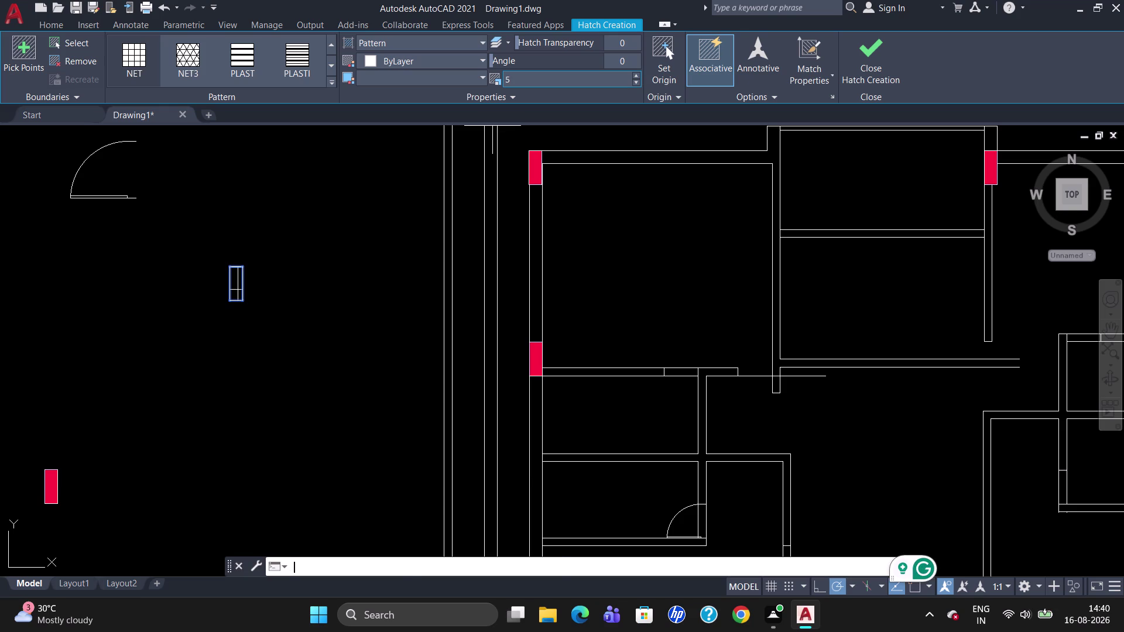
Pick inside the rectangle and set the NET3 pattern scale to 1.
click(193, 51)
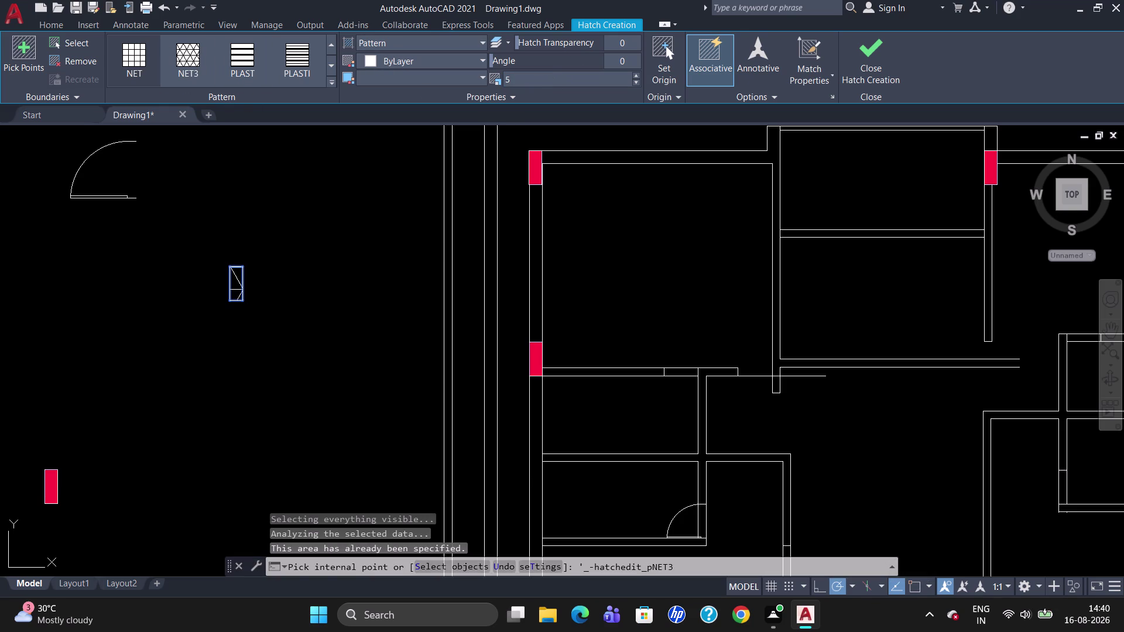
click(532, 81)
key(BackSpace)
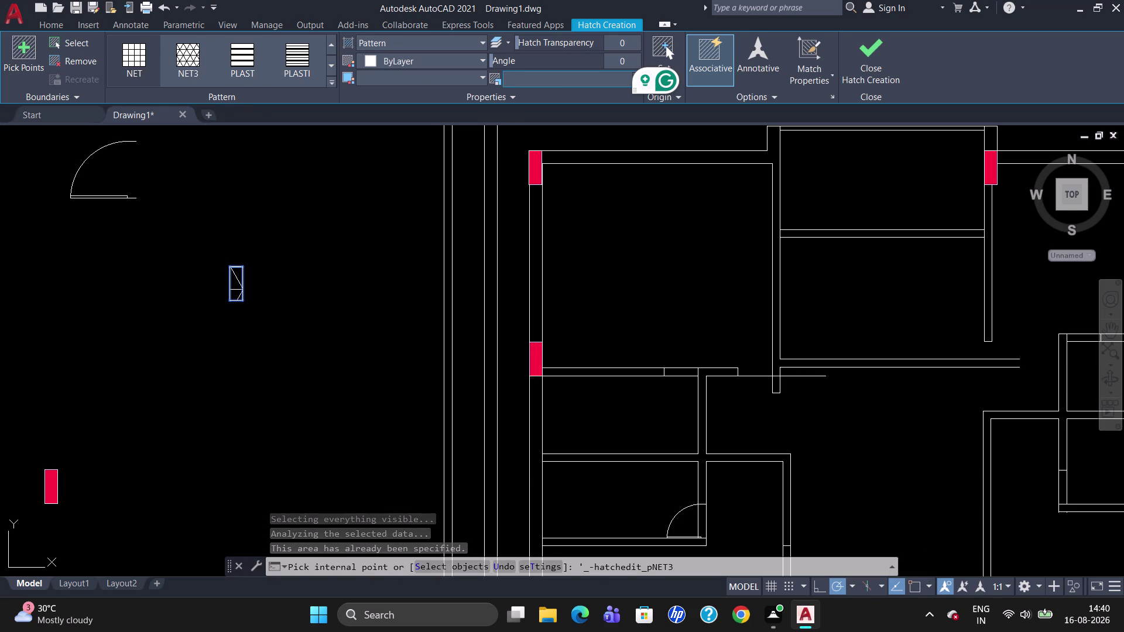
key(1)
key(Return)
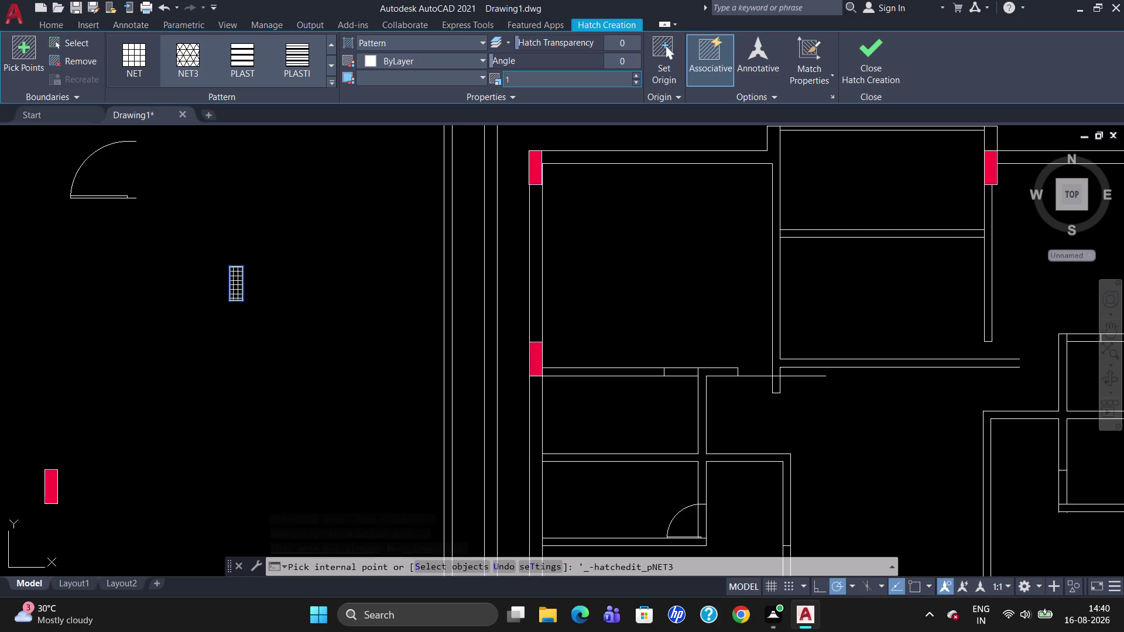
click(194, 69)
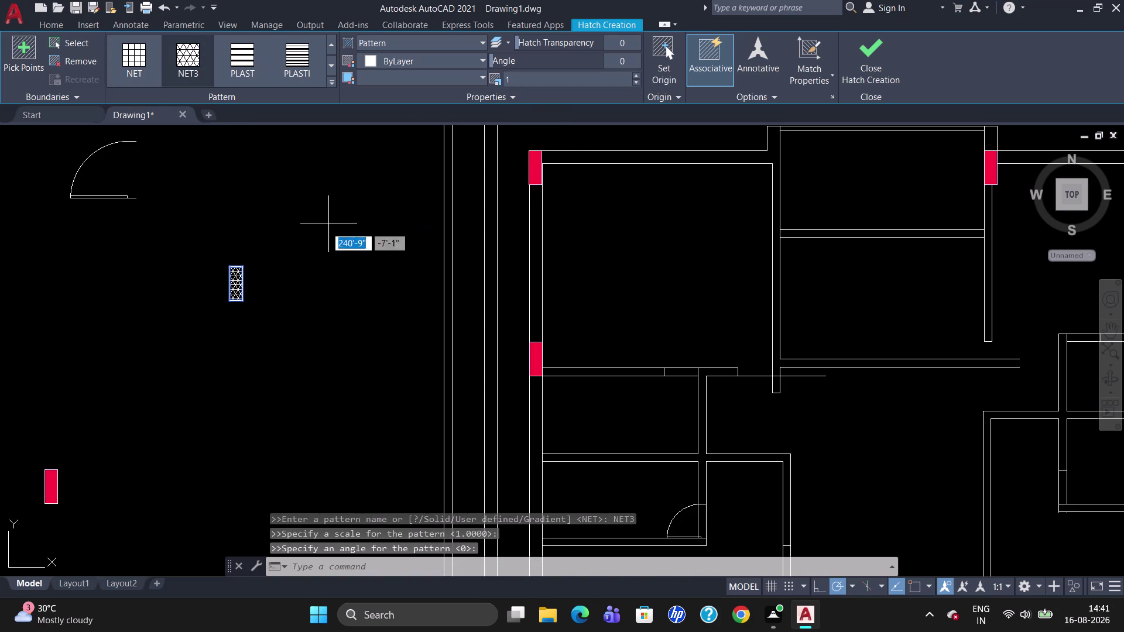
Zoom in and pick points in and around the hatched rectangle.
scroll(up, 3)
click(152, 312)
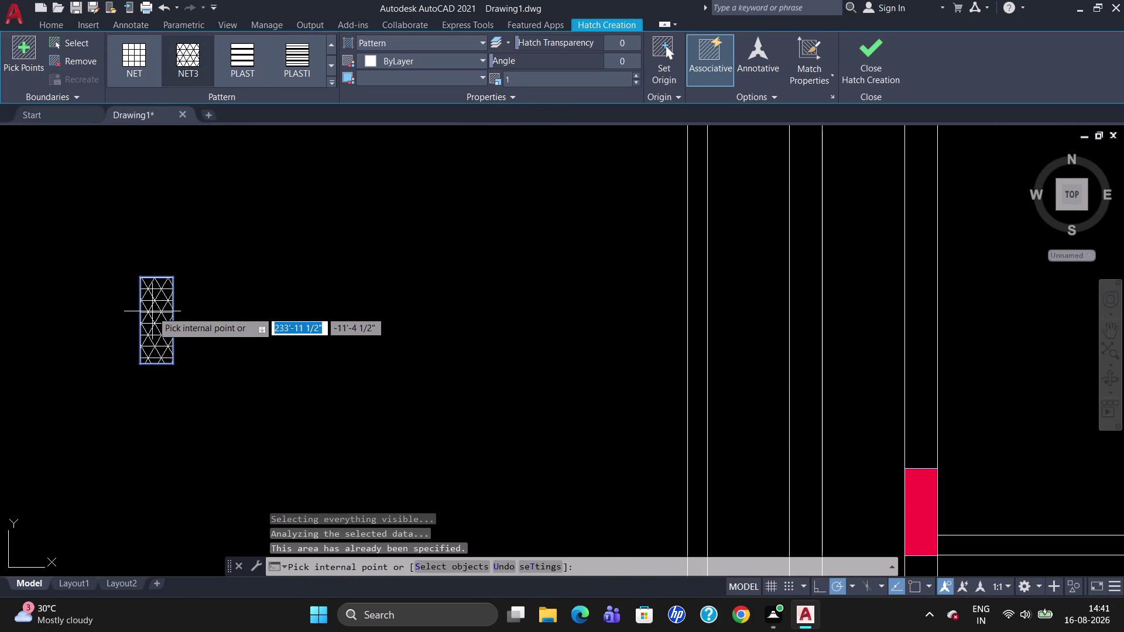
click(153, 306)
scroll(up, 3)
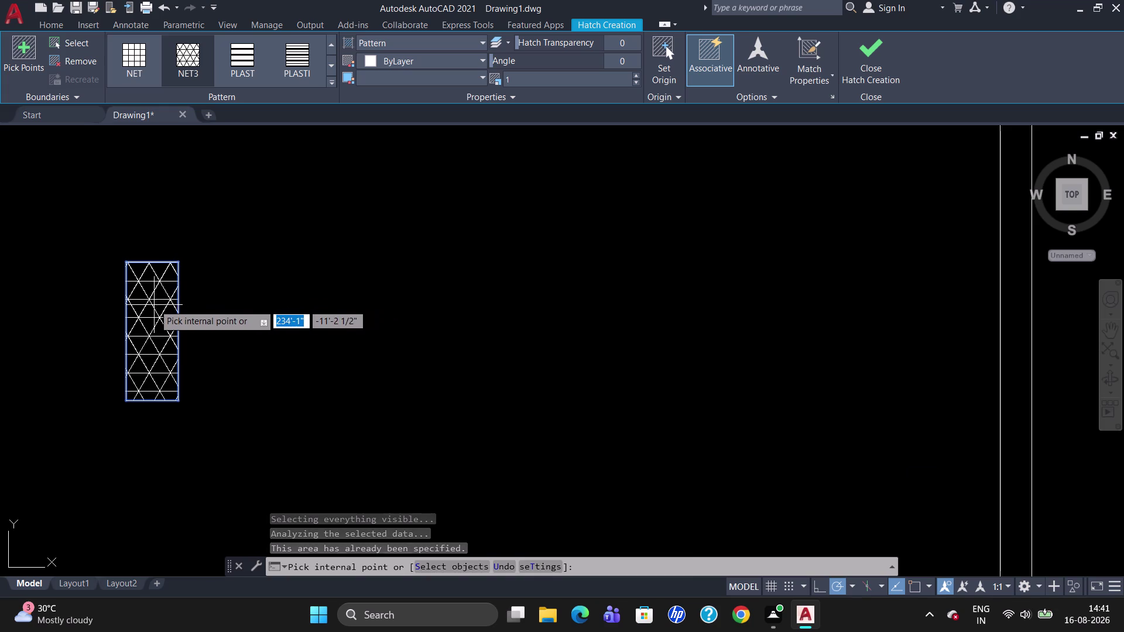
scroll(up, 3)
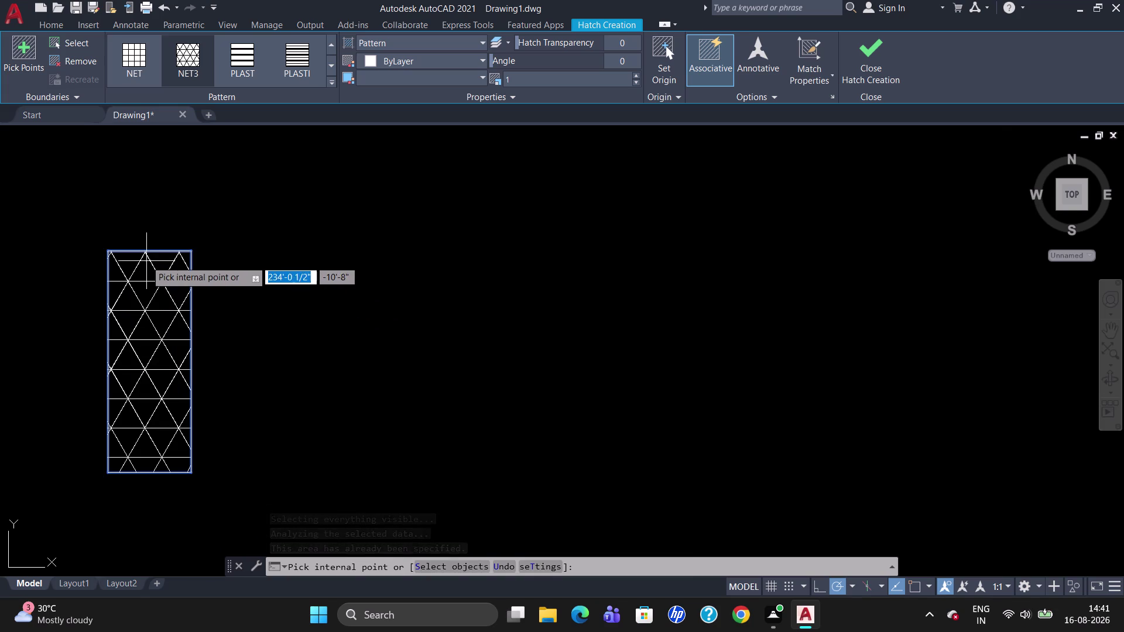
click(143, 260)
click(143, 260)
drag(251, 328, 121, 335)
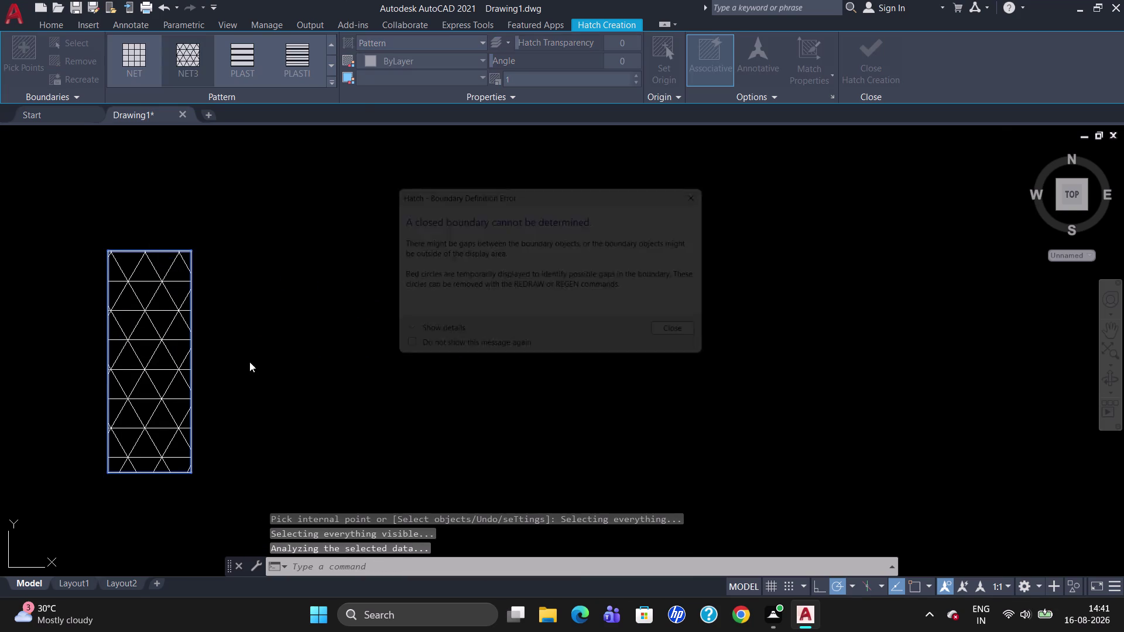
scroll(down, 3)
Dismiss the Boundary Definition Error and exit Hatch Creation.
click(683, 341)
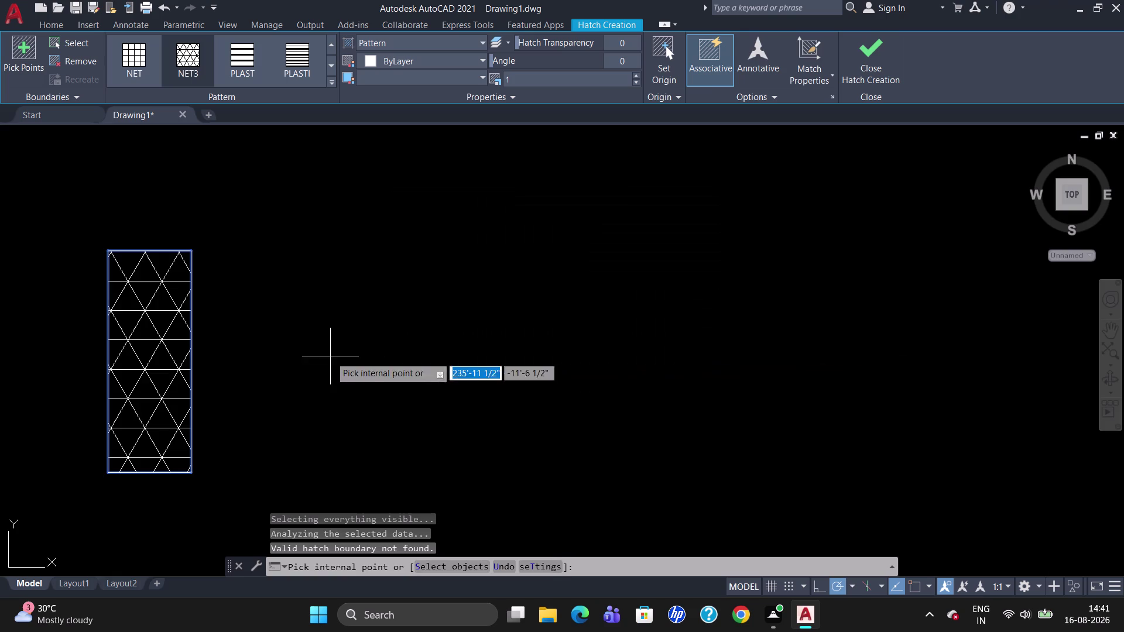
scroll(down, 3)
drag(332, 354, 190, 376)
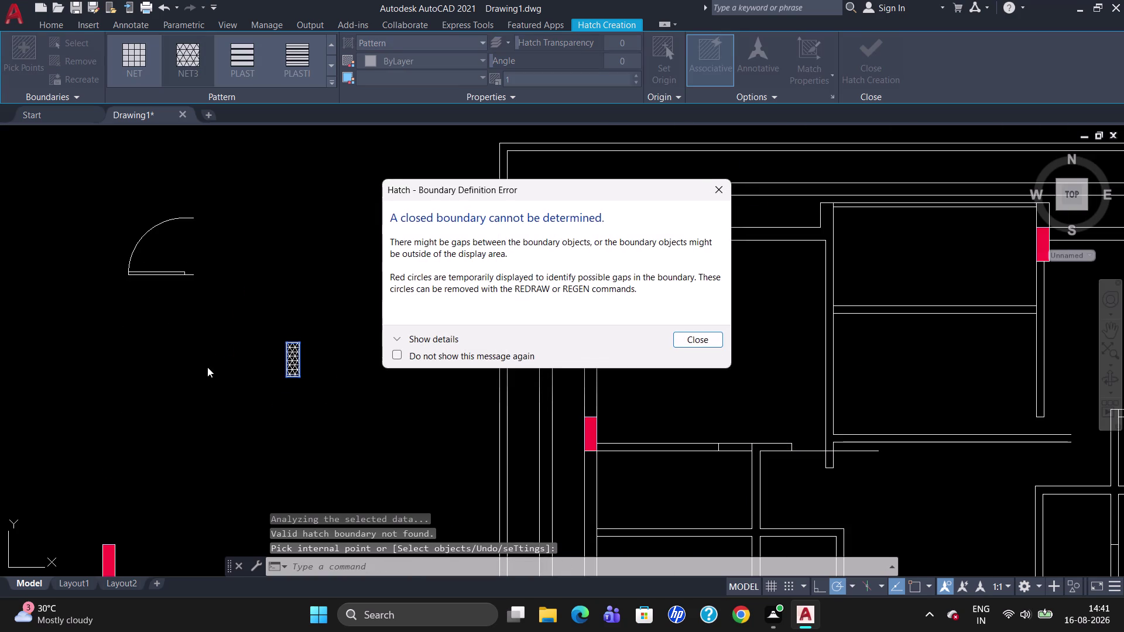
key(Escape)
key(Escape)
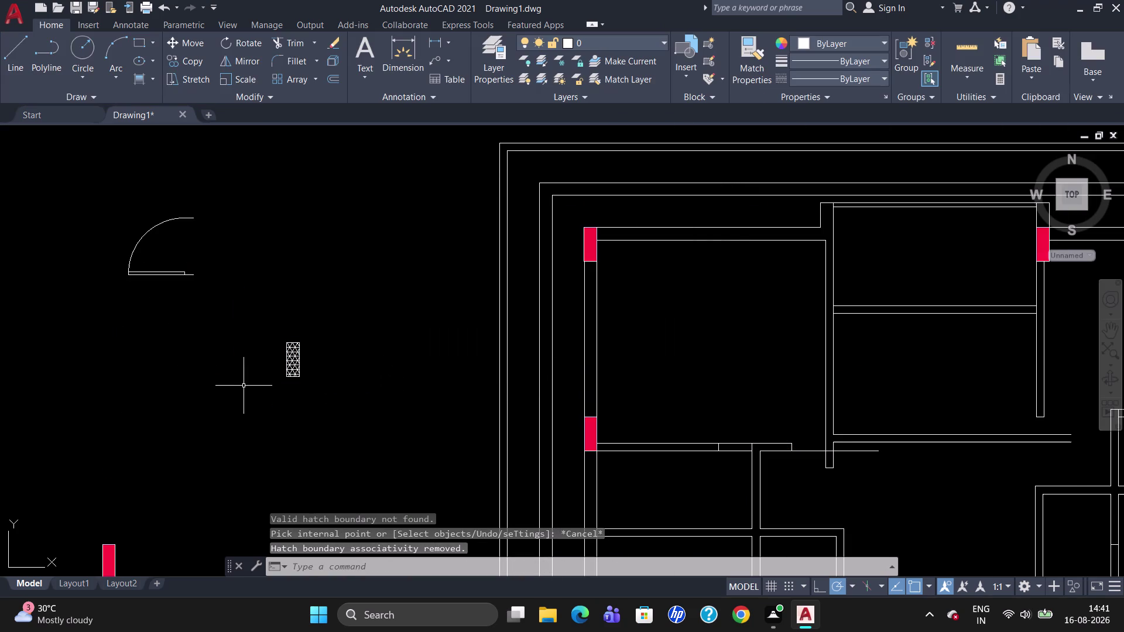
Select the net-hatched rectangle and delete it.
scroll(up, 3)
drag(316, 378, 224, 345)
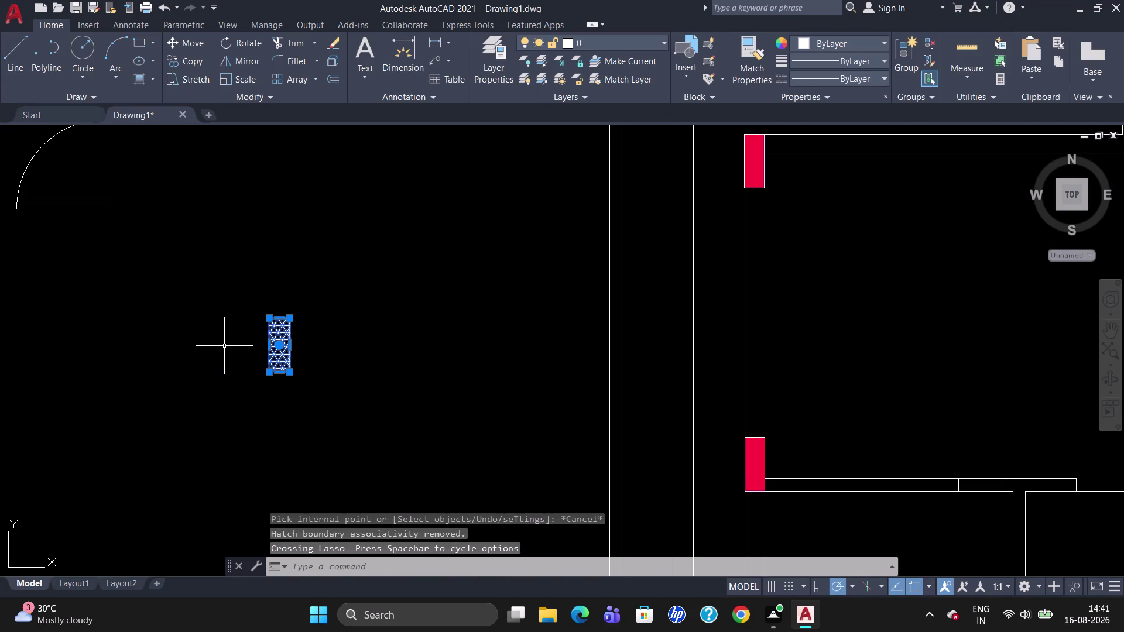
key(Delete)
scroll(down, 3)
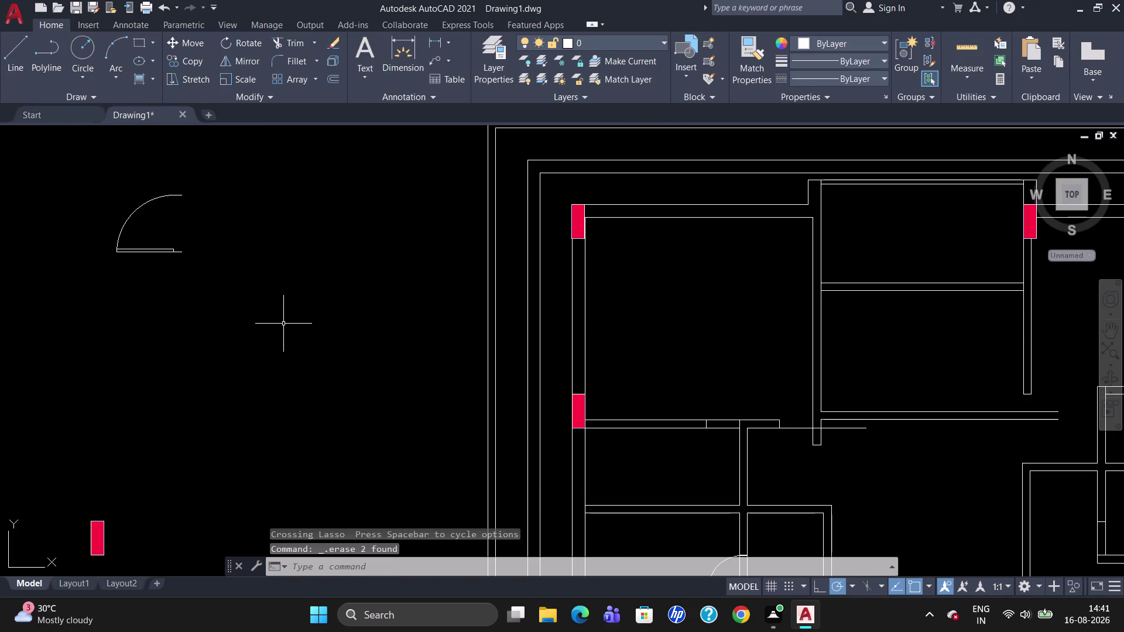
Draw a new 9" by 2' rectangle left of the plan.
text(REC)
key(Return)
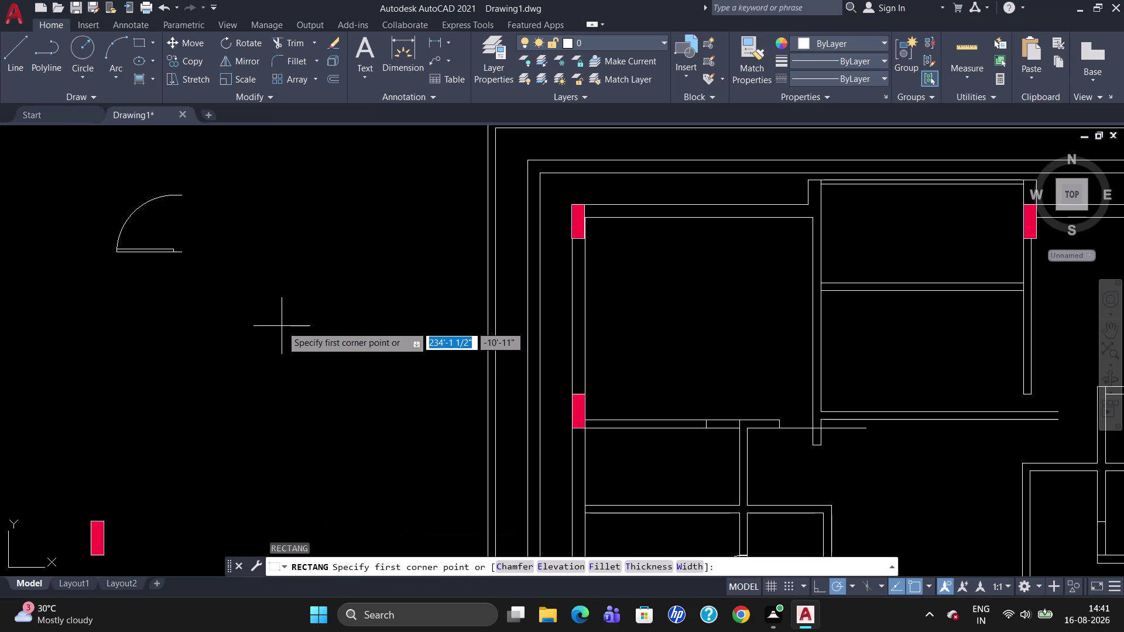
click(265, 292)
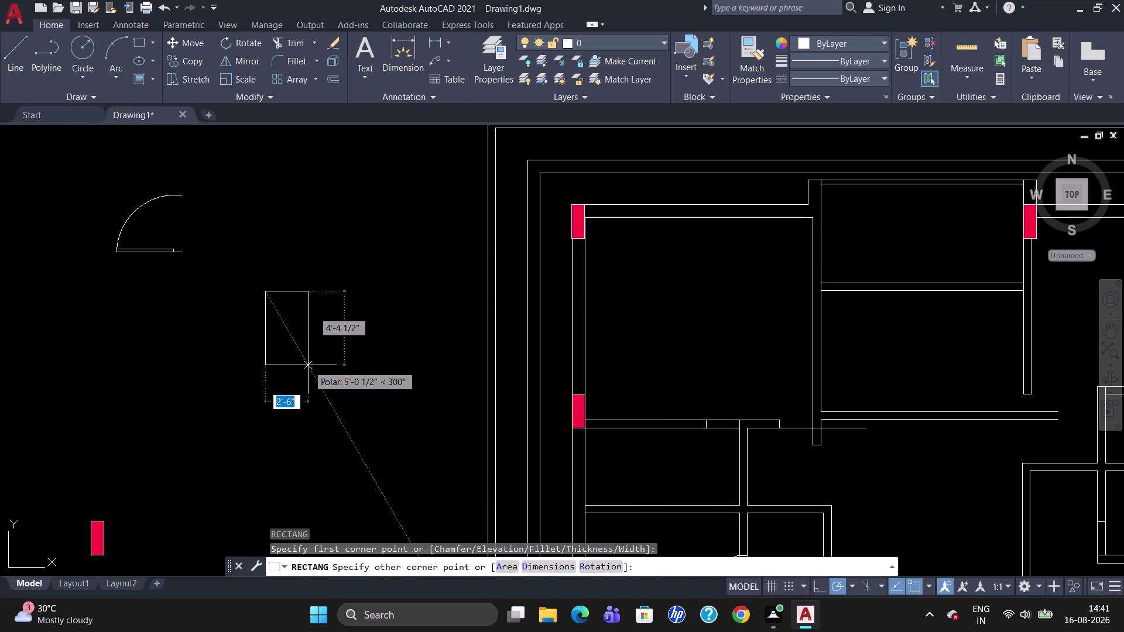
key(0)
key(BackSpace)
text(9")
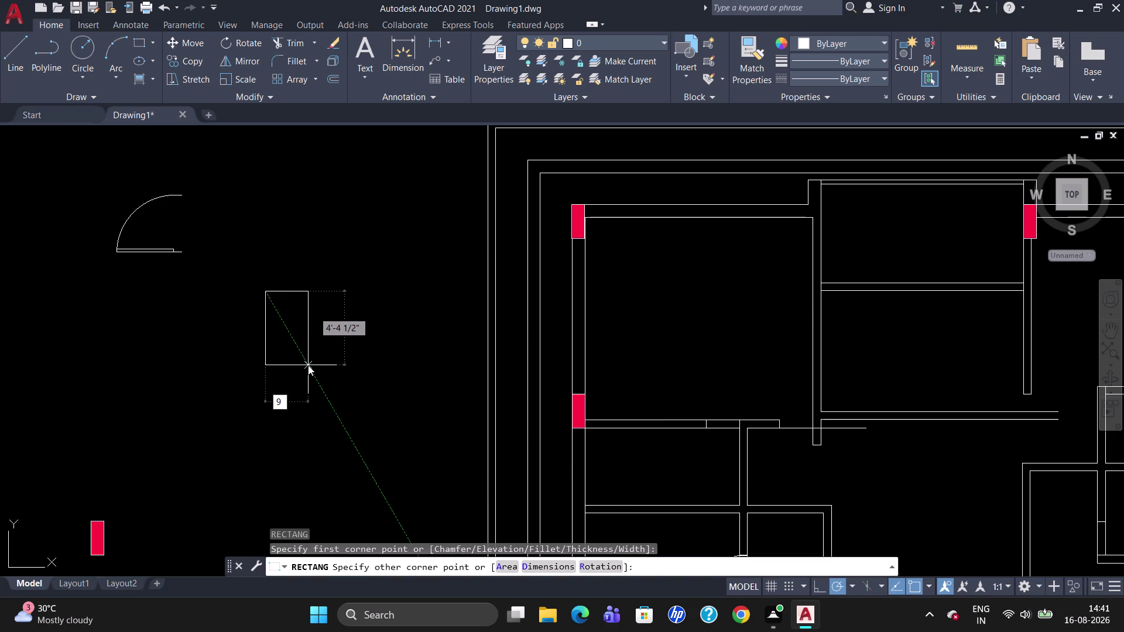
key(Tab)
text(2')
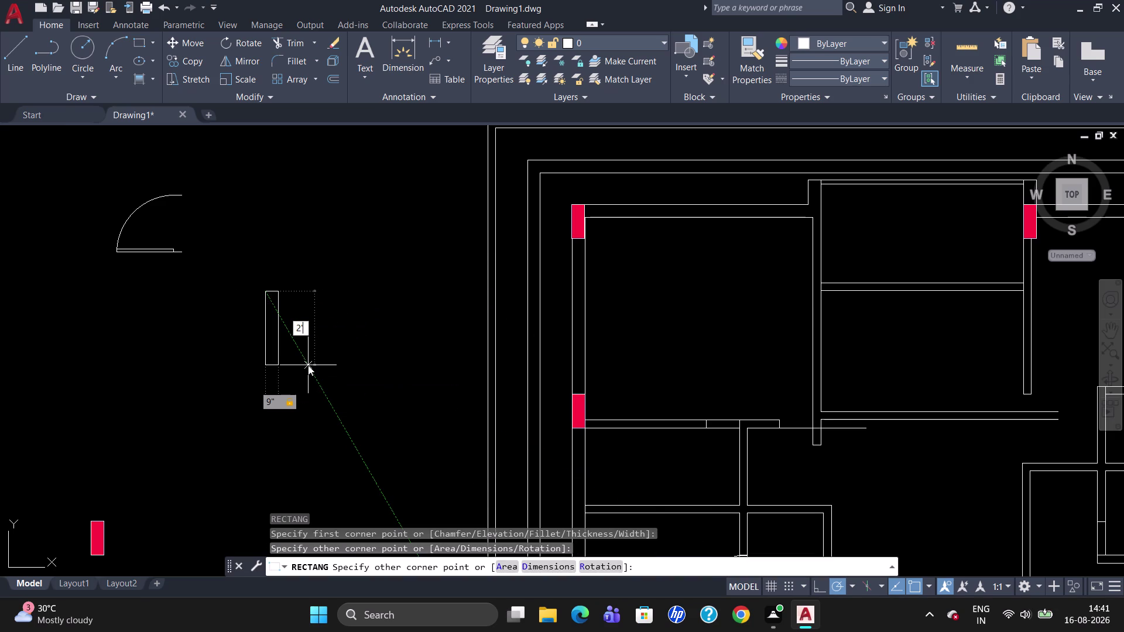
key(Return)
click(198, 86)
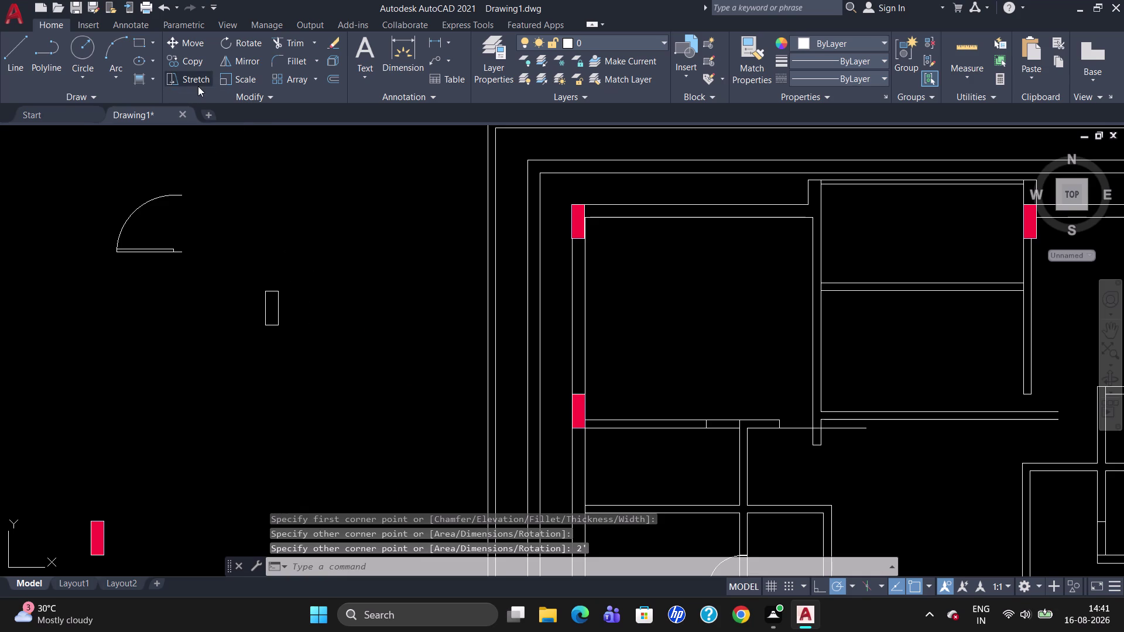
click(190, 82)
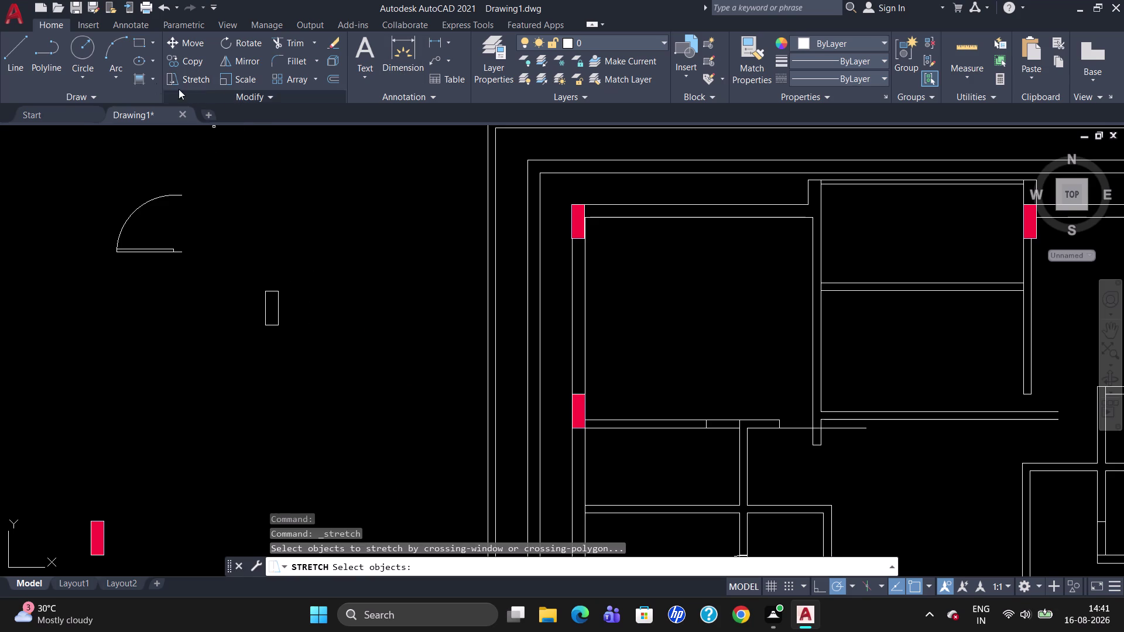
Fill the new rectangle with a green gradient.
click(143, 84)
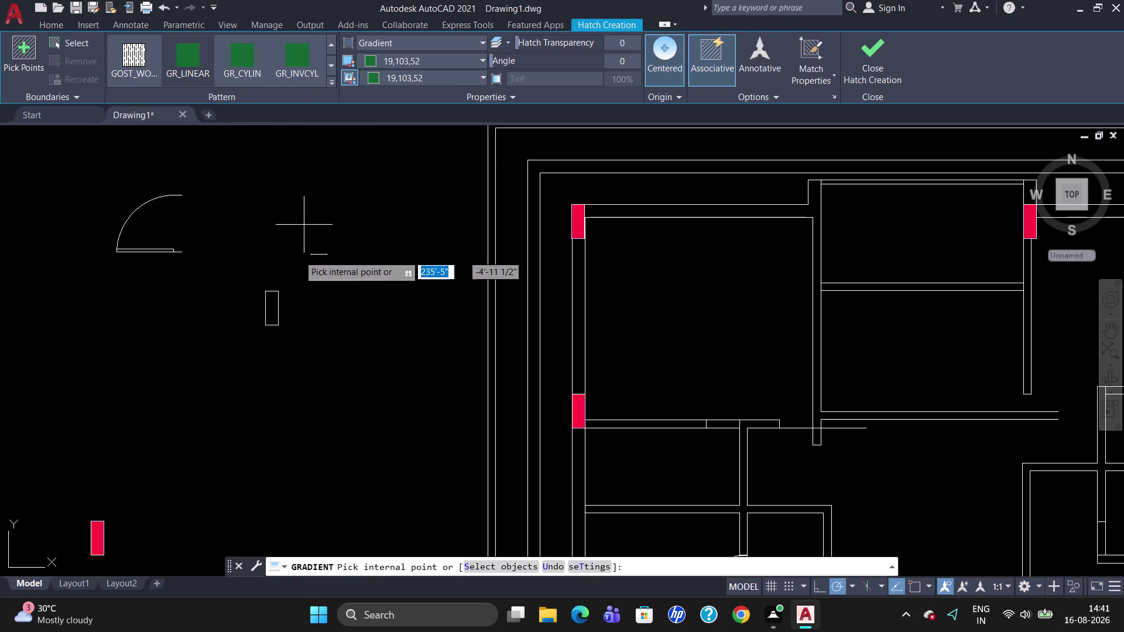
click(266, 308)
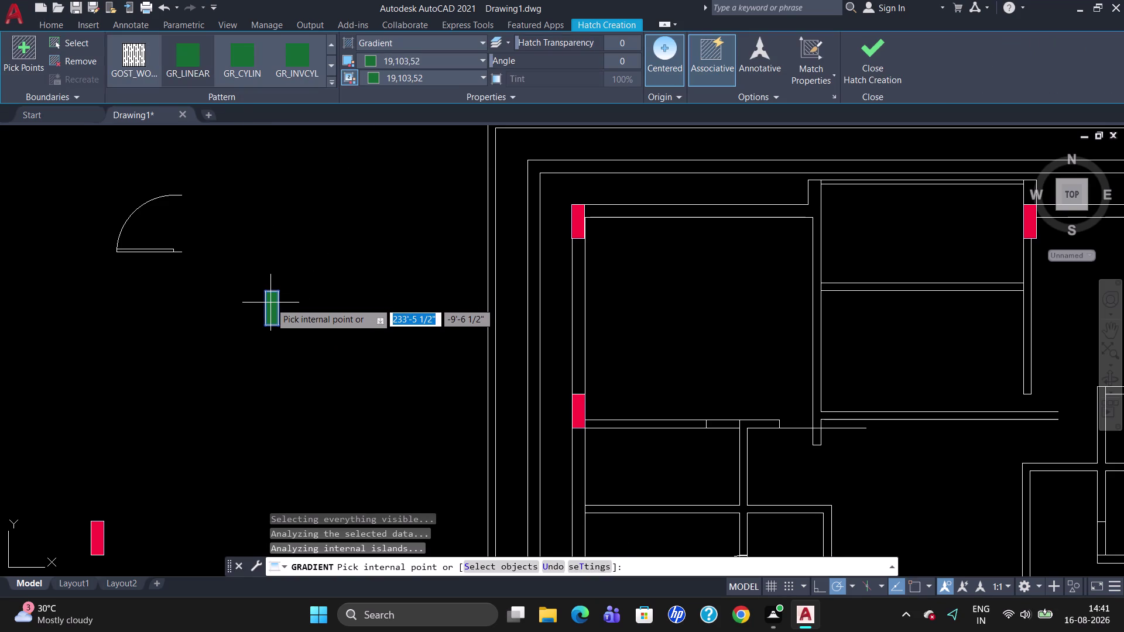
key(Return)
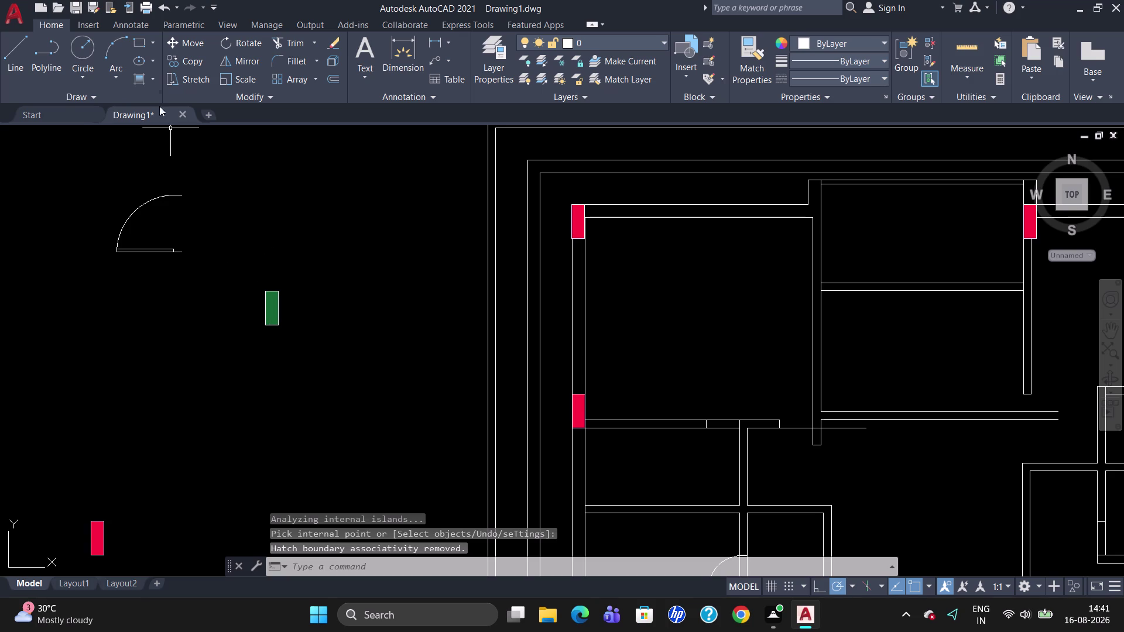
click(148, 81)
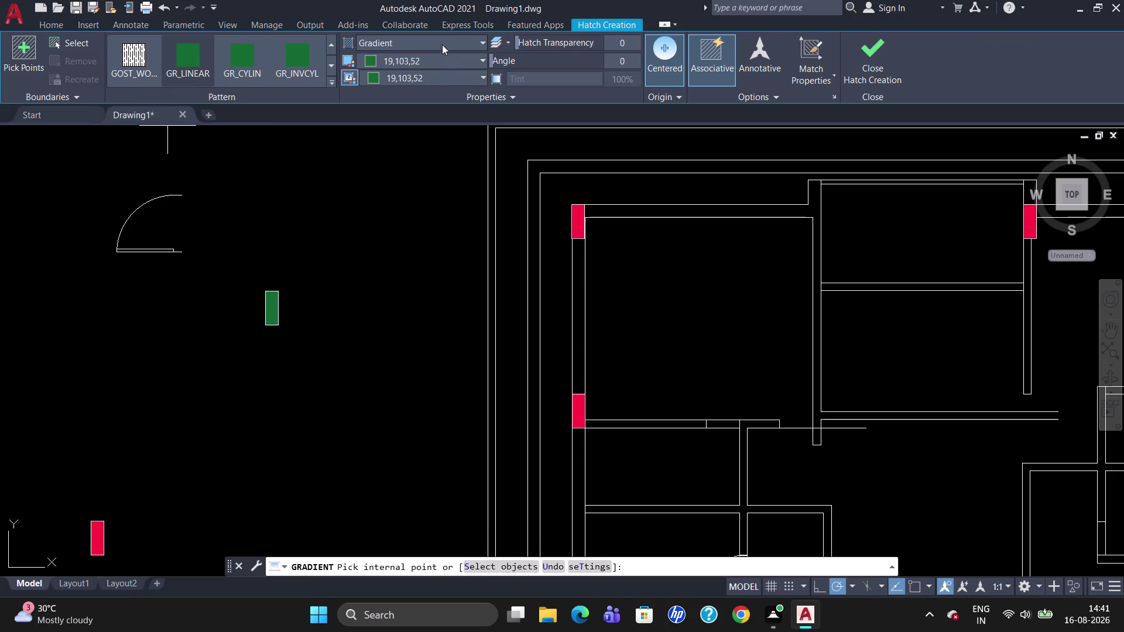
Switch the fill to the NET3 triangle pattern and pick inside the rectangle.
click(443, 43)
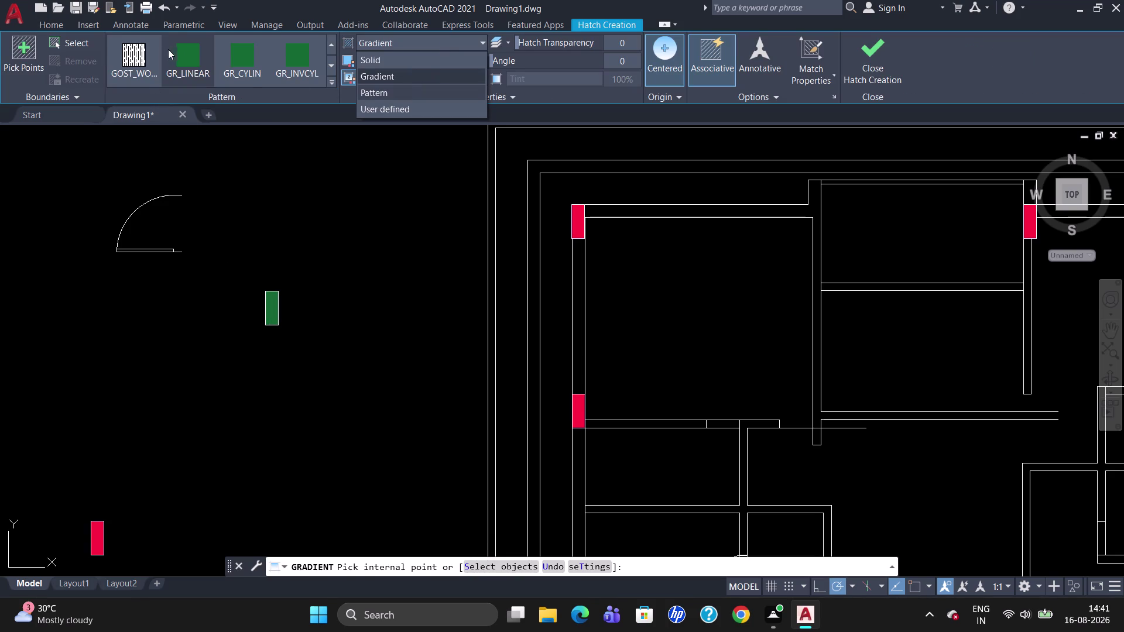
click(413, 89)
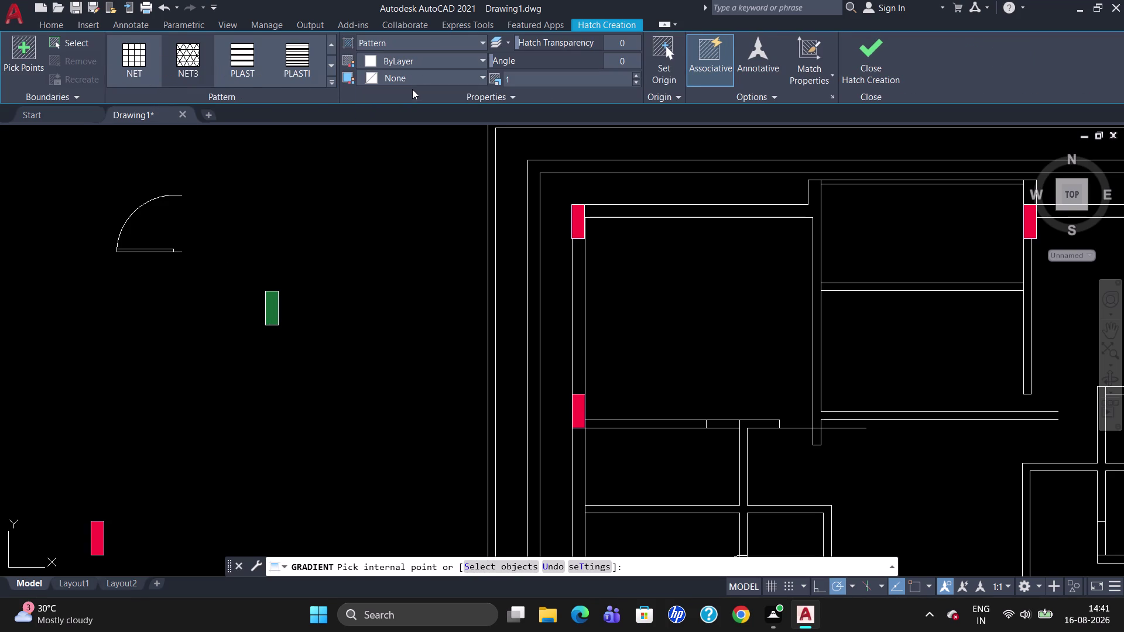
click(188, 61)
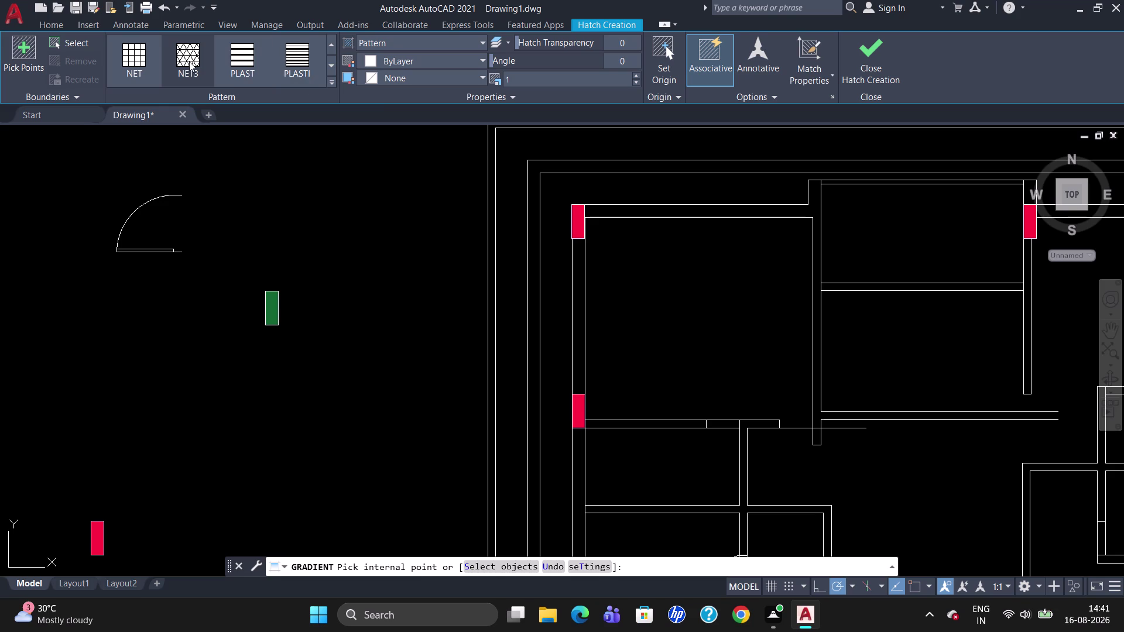
click(197, 69)
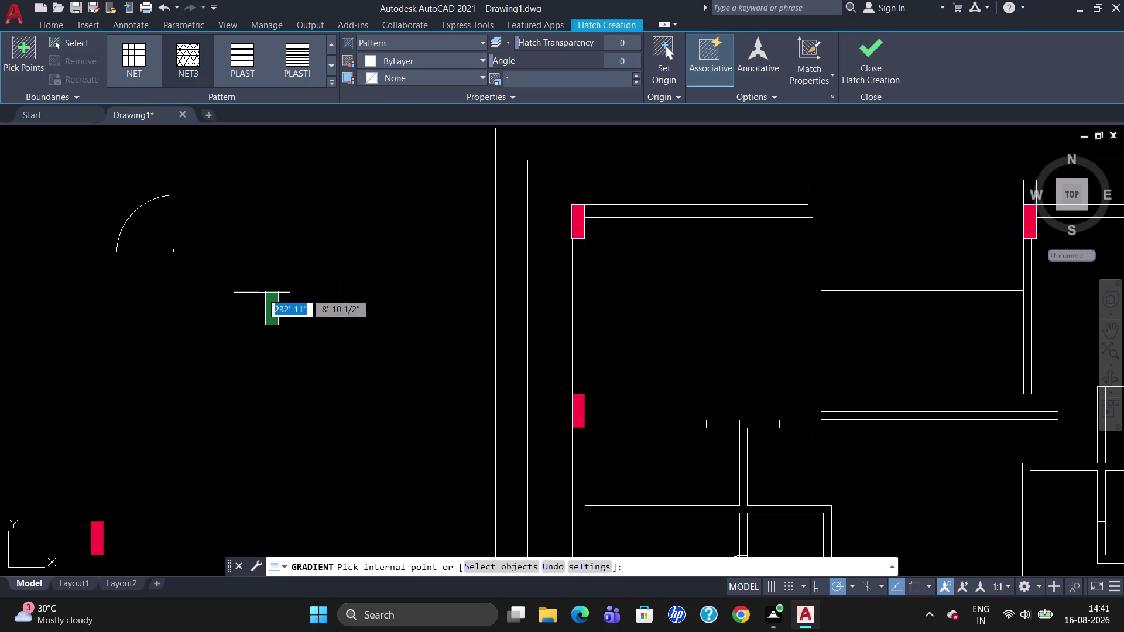
click(270, 307)
scroll(up, 3)
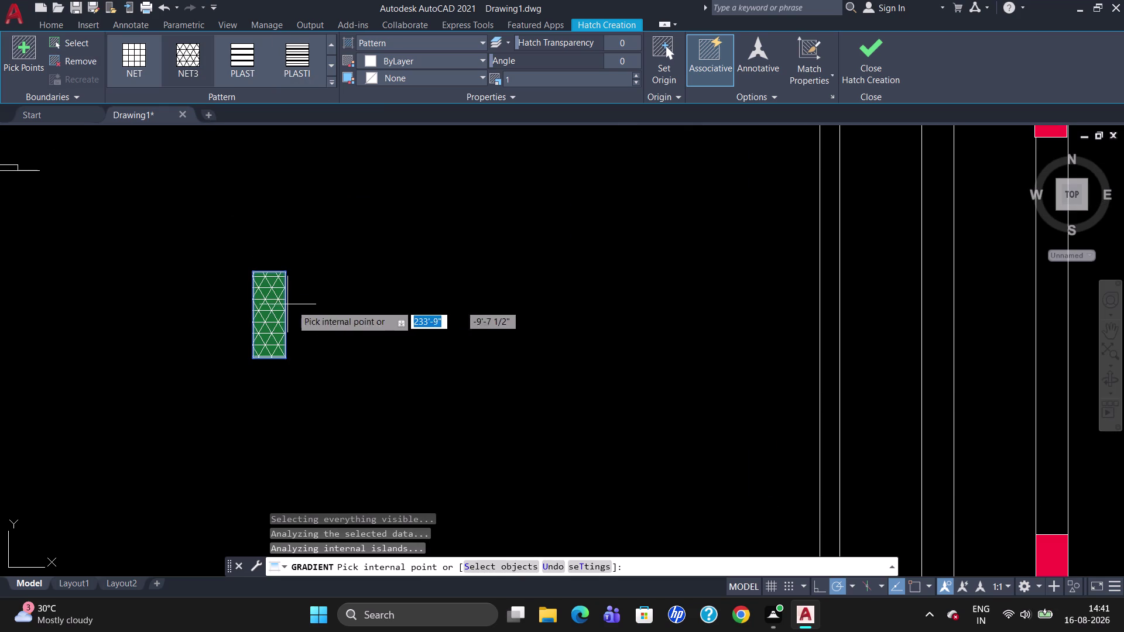
scroll(down, 3)
scroll(up, 3)
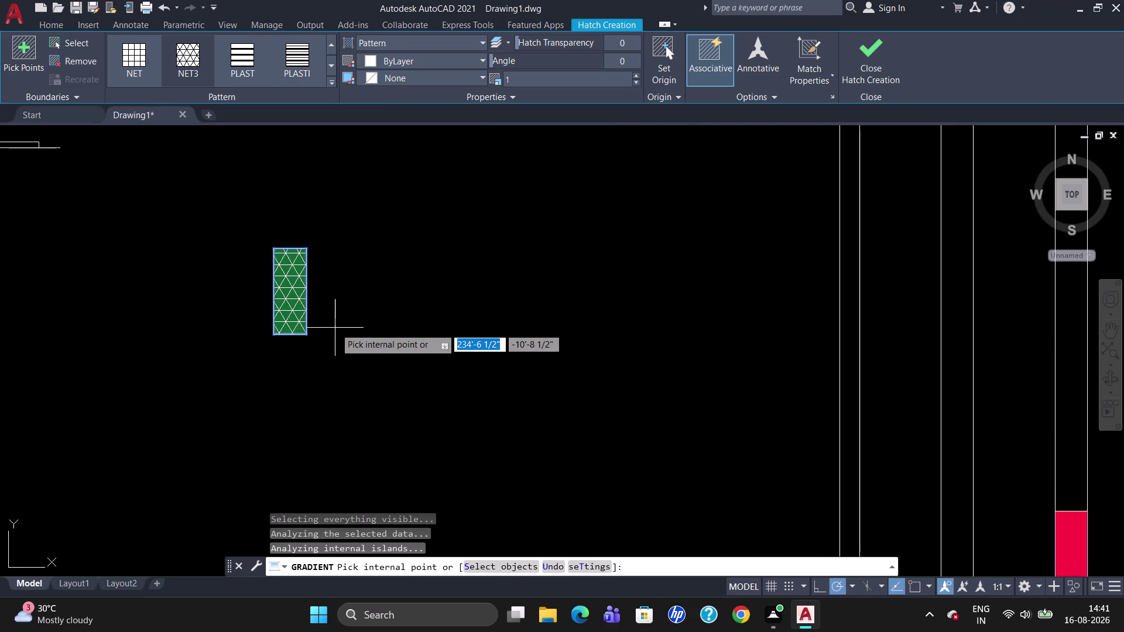
scroll(down, 3)
Browse the hatch pattern gallery and apply a diagonal crosshatch to the green rectangle.
click(332, 83)
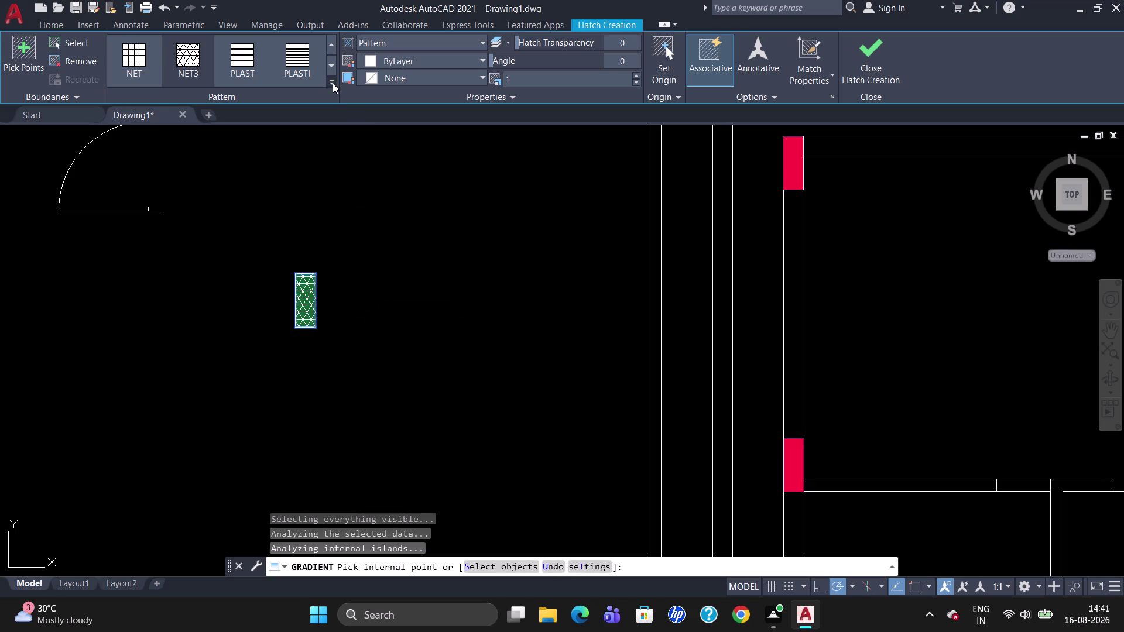
scroll(up, 3)
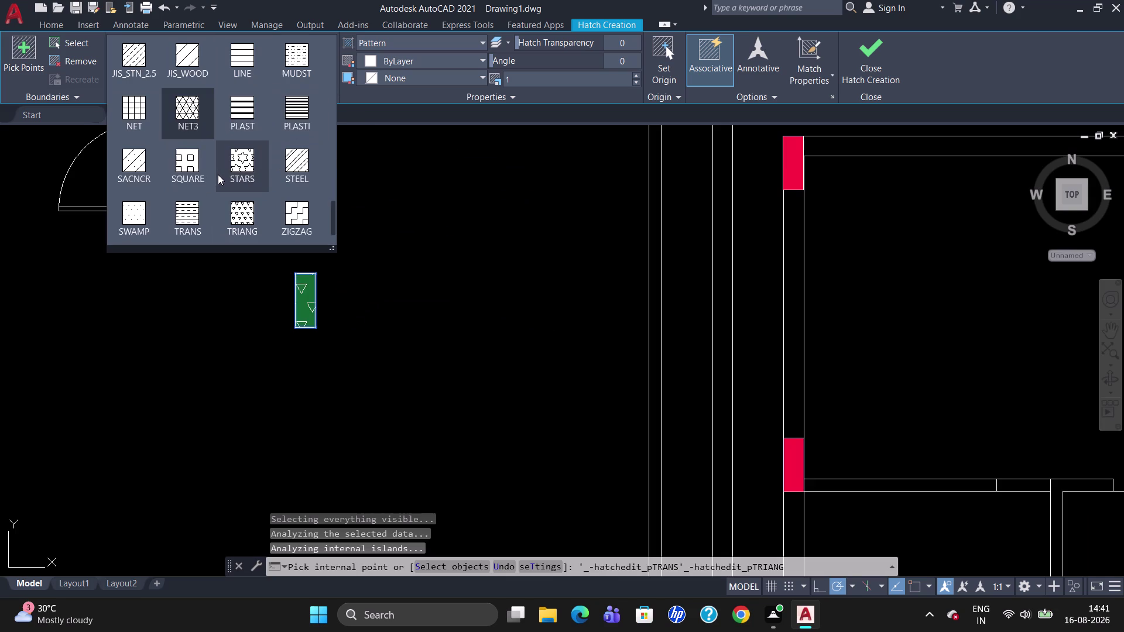
scroll(up, 3)
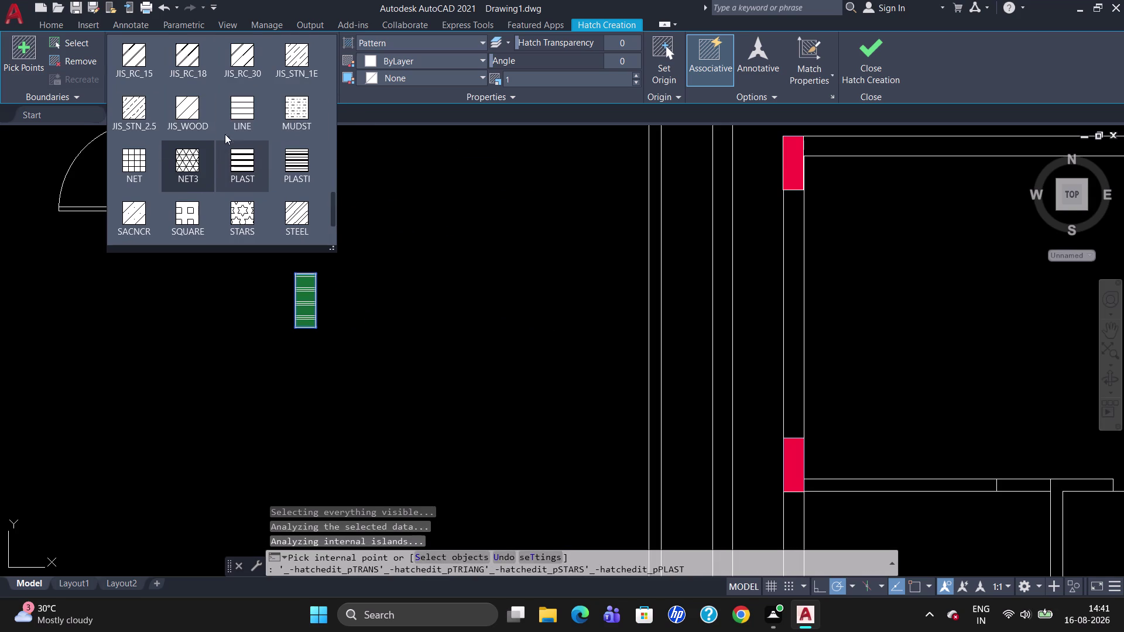
scroll(up, 3)
scroll(up, 3)
scroll(up, 3)
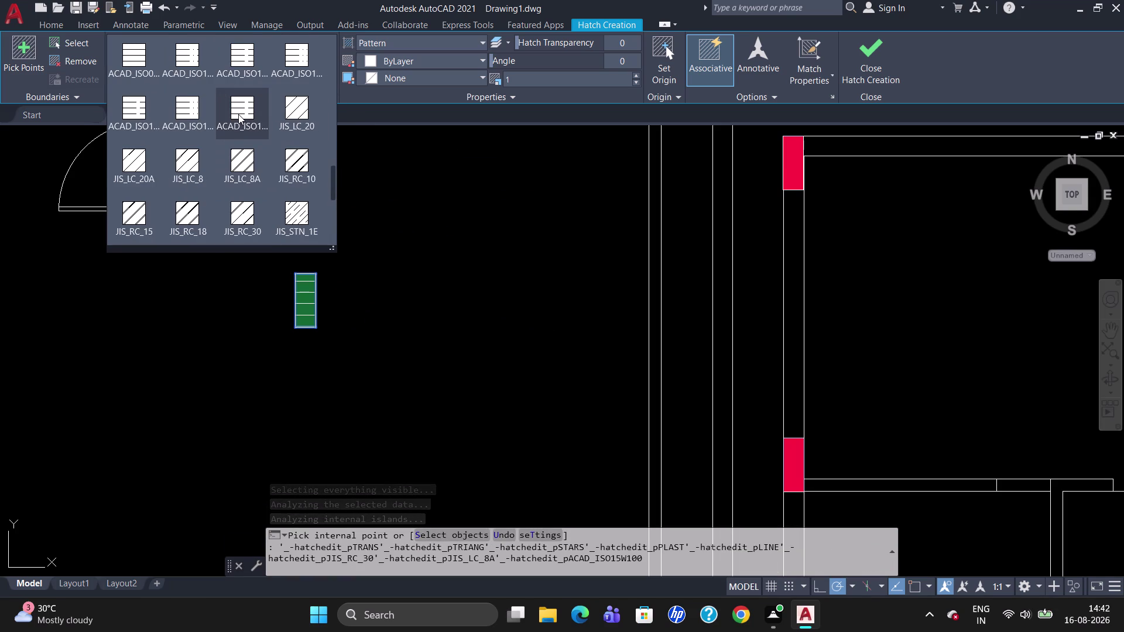
scroll(up, 3)
scroll(up, 3)
scroll(up, 3)
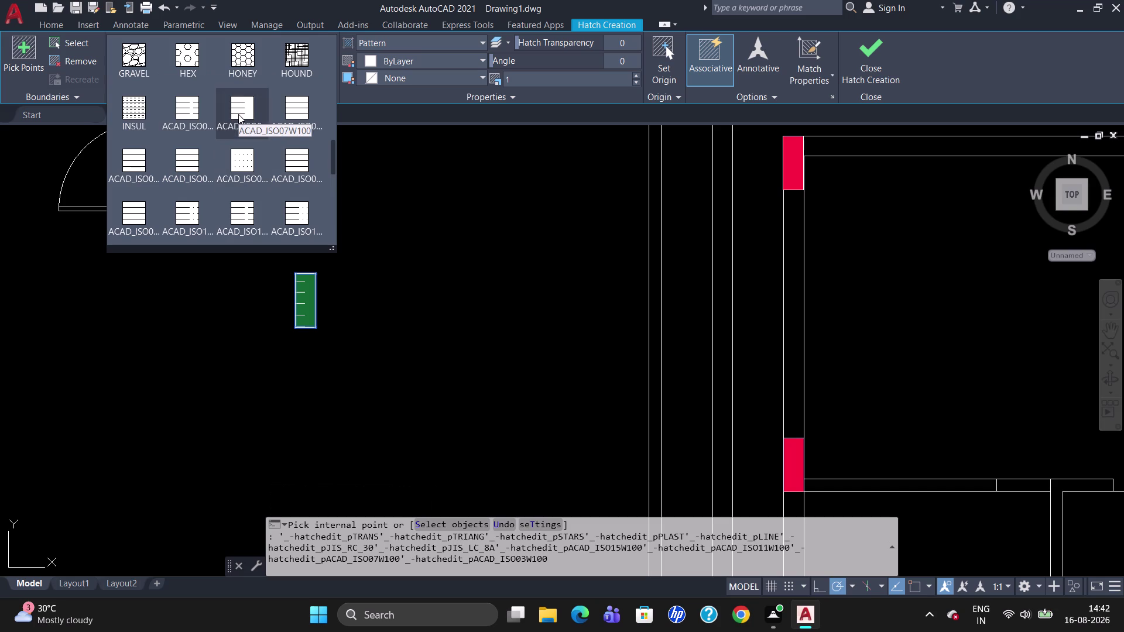
scroll(up, 3)
scroll(up, 3)
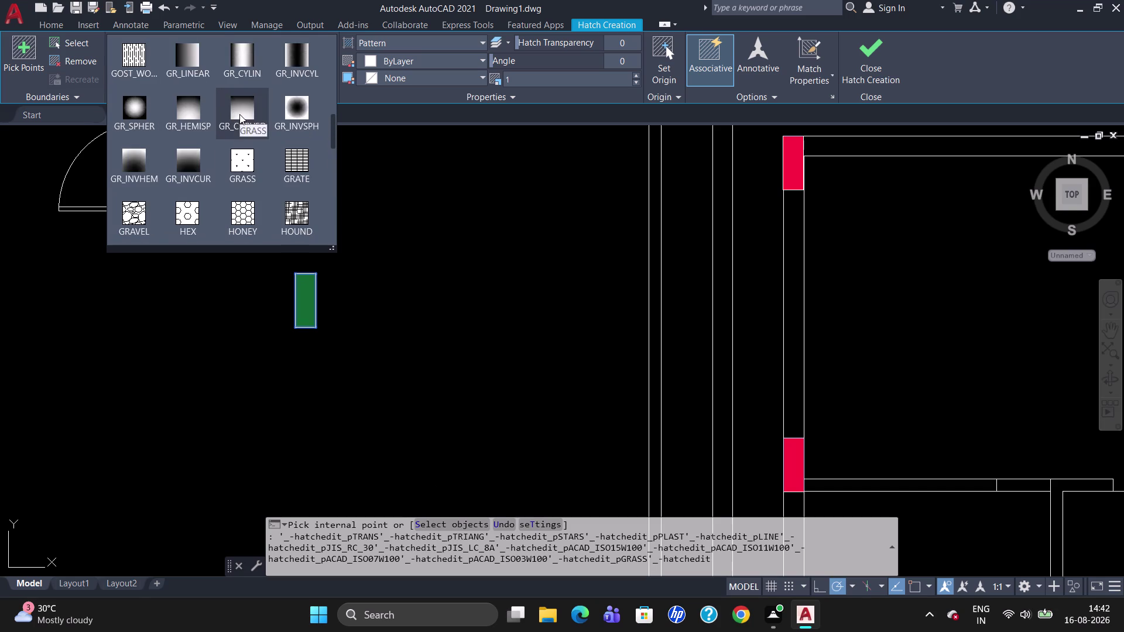
scroll(up, 3)
scroll(up, 3)
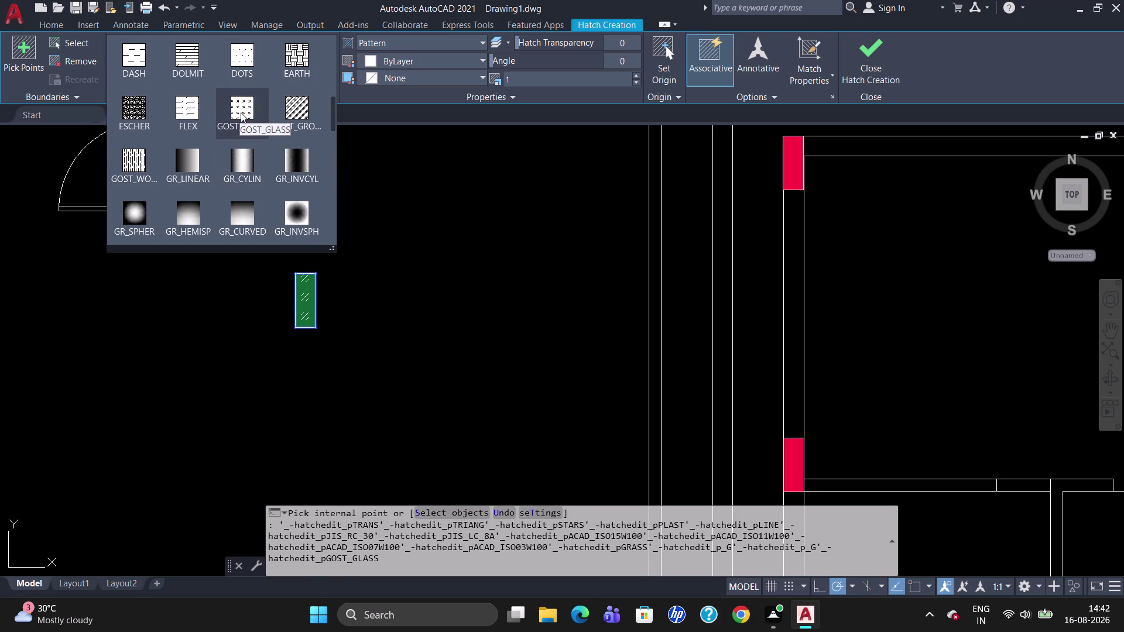
scroll(up, 3)
scroll(up, 3)
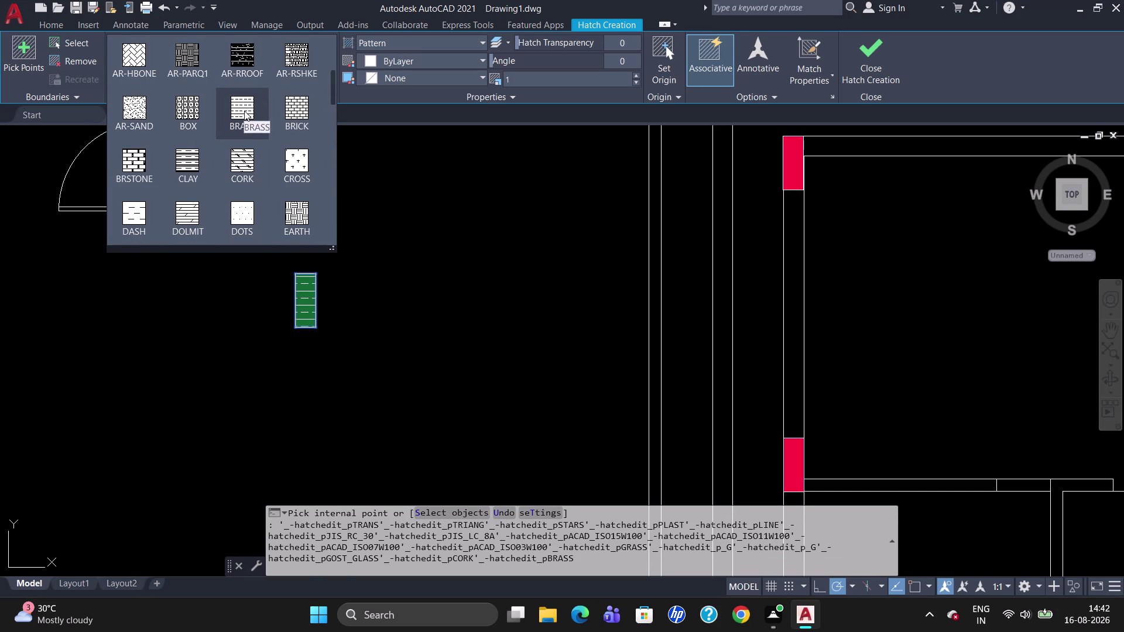
scroll(up, 3)
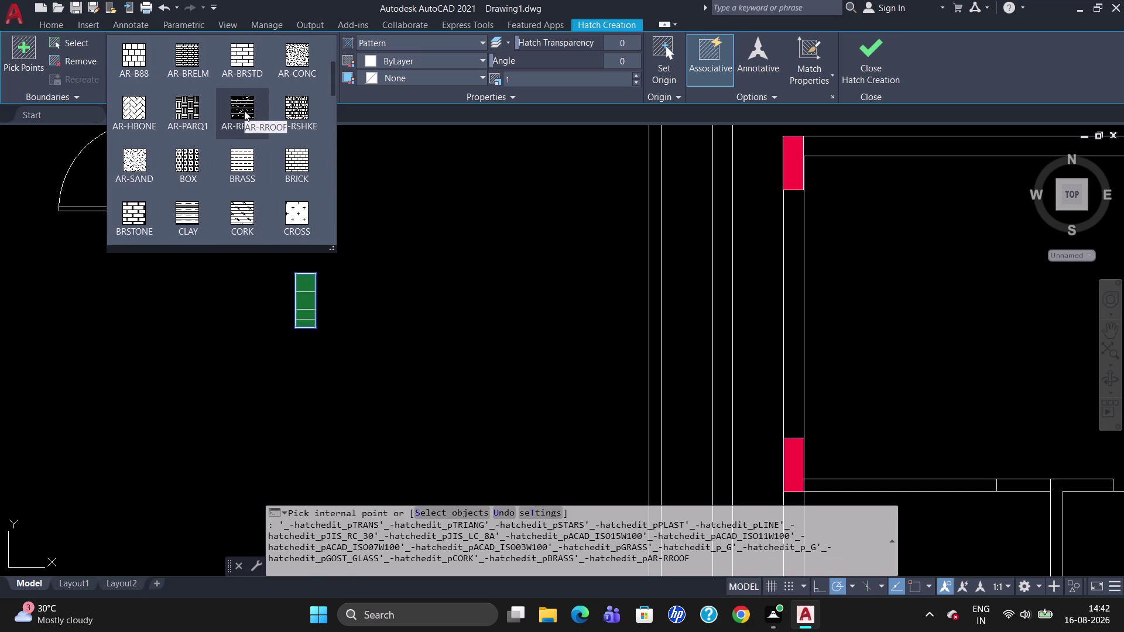
scroll(up, 3)
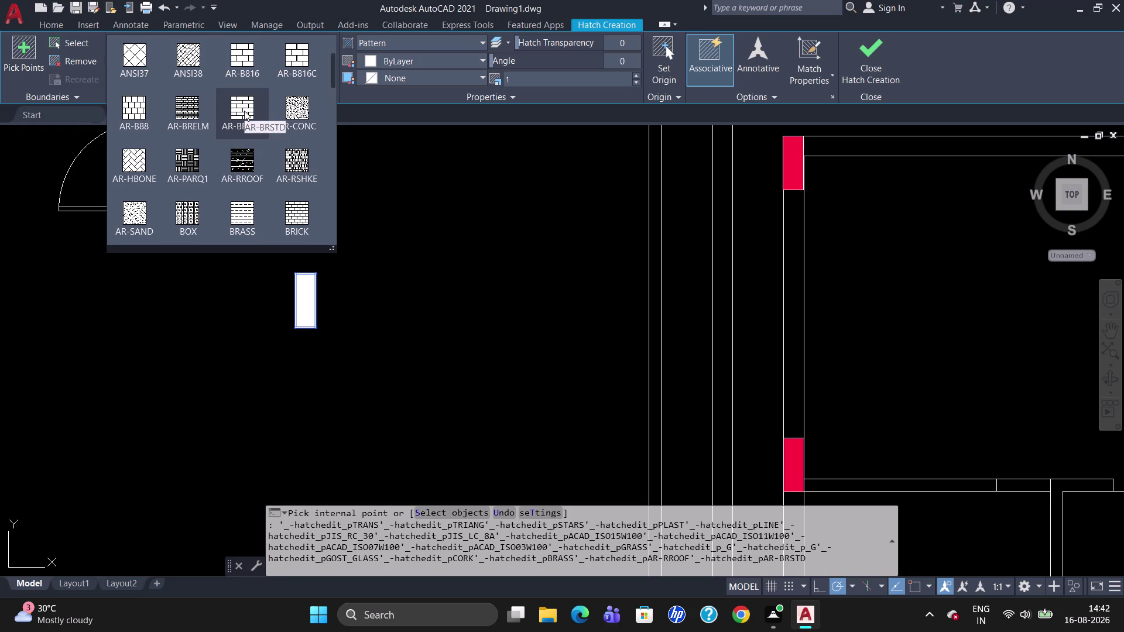
click(142, 57)
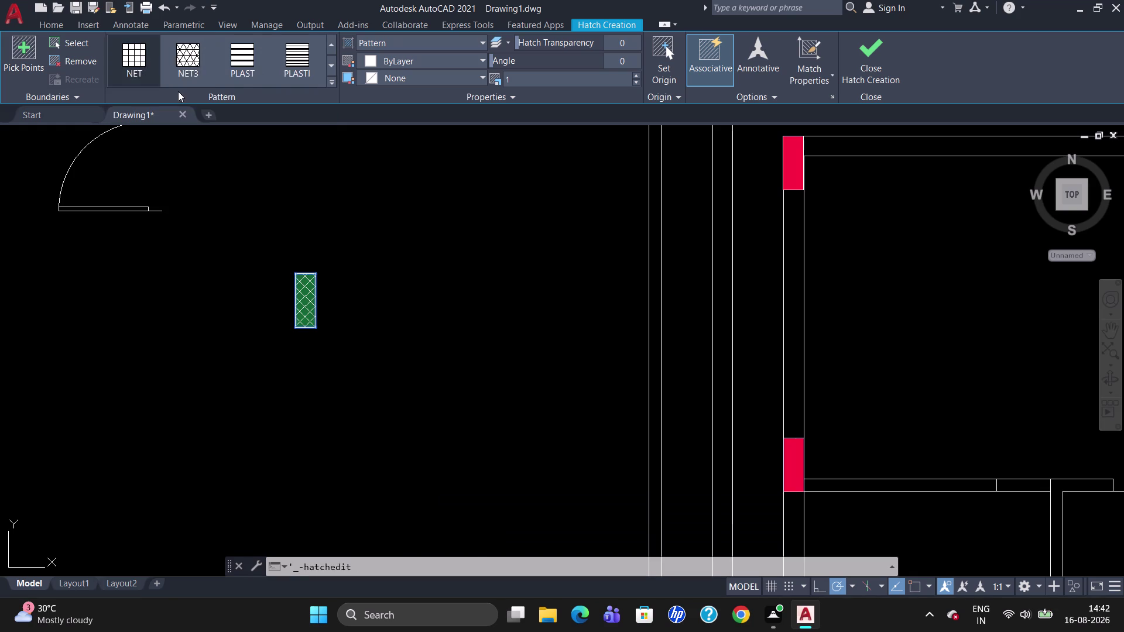
key(Escape)
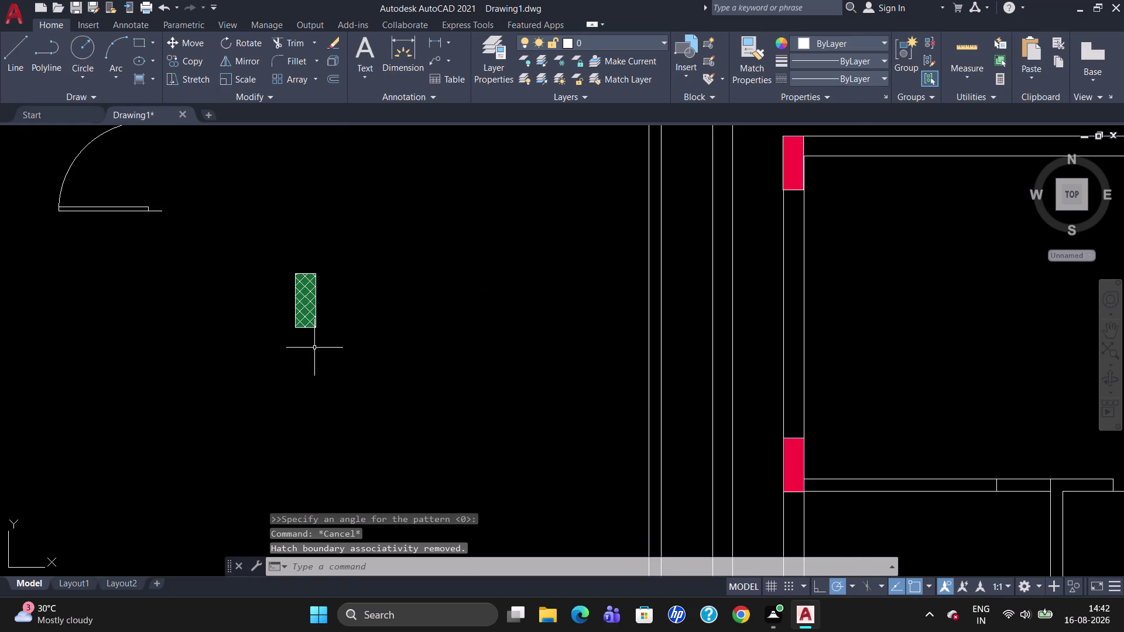
Change the green rectangle's crosshatch colour to yellow in the Hatch Editor.
scroll(up, 3)
click(295, 283)
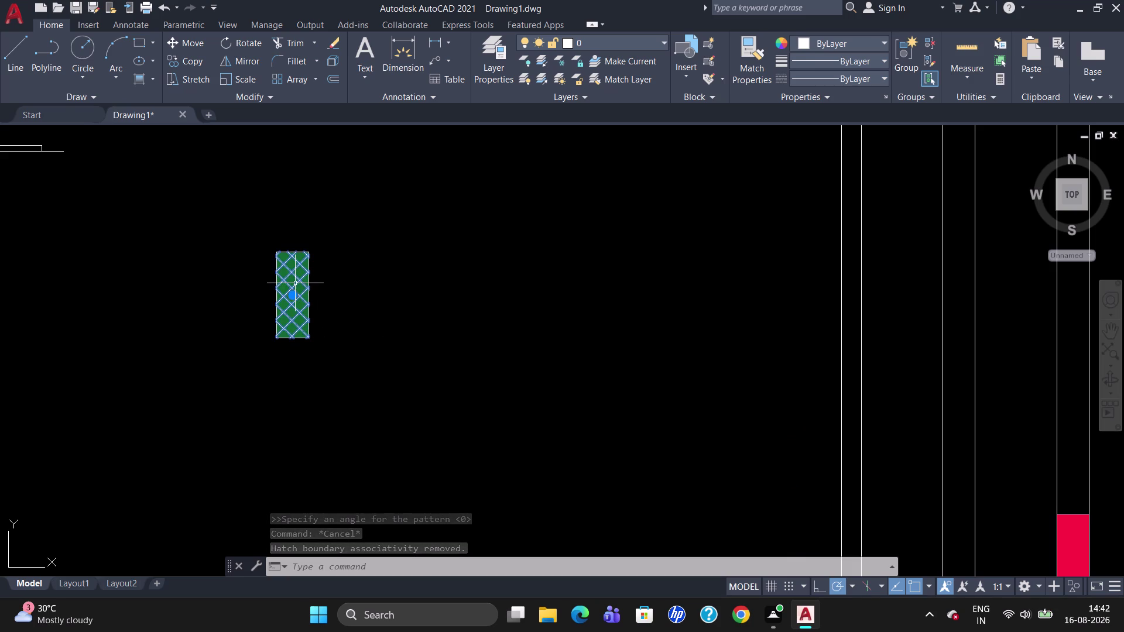
click(432, 61)
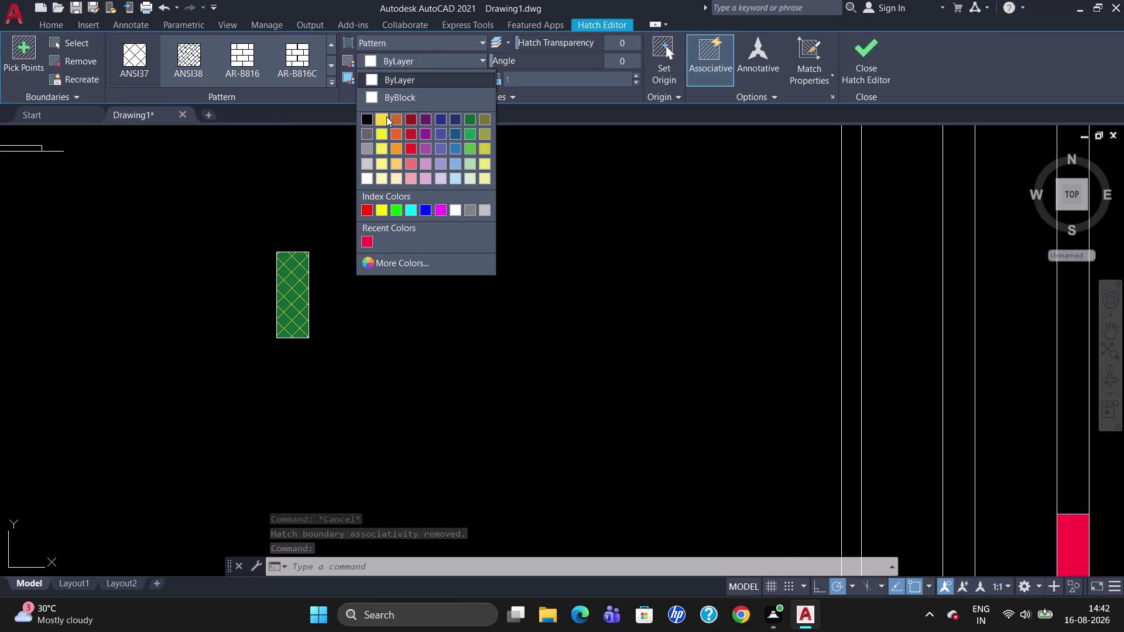
click(386, 116)
key(Escape)
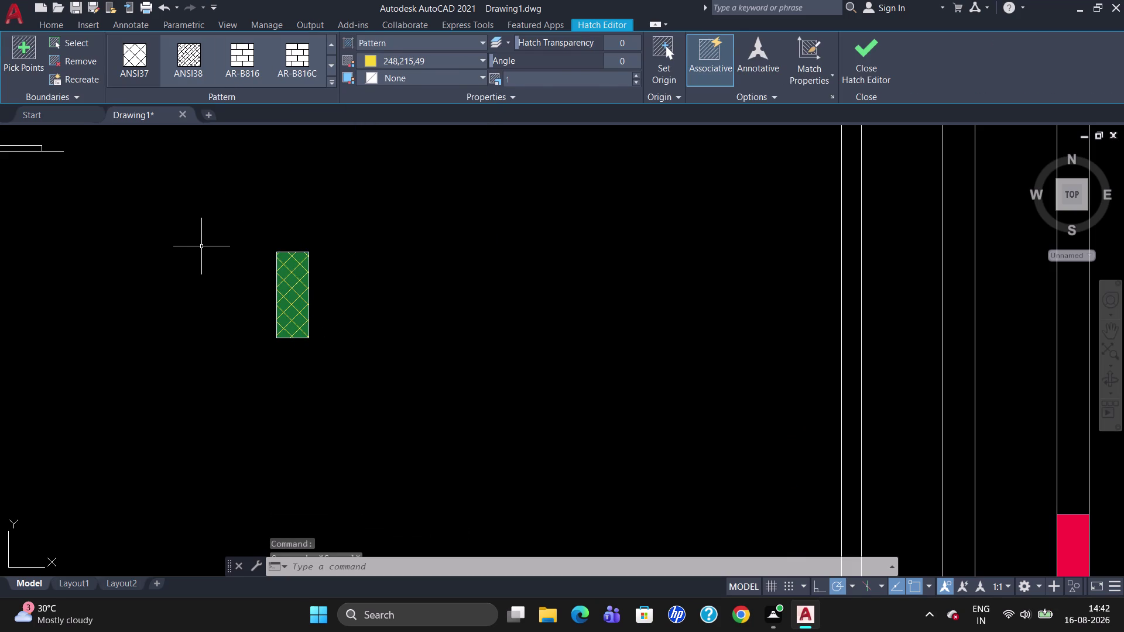
scroll(down, 3)
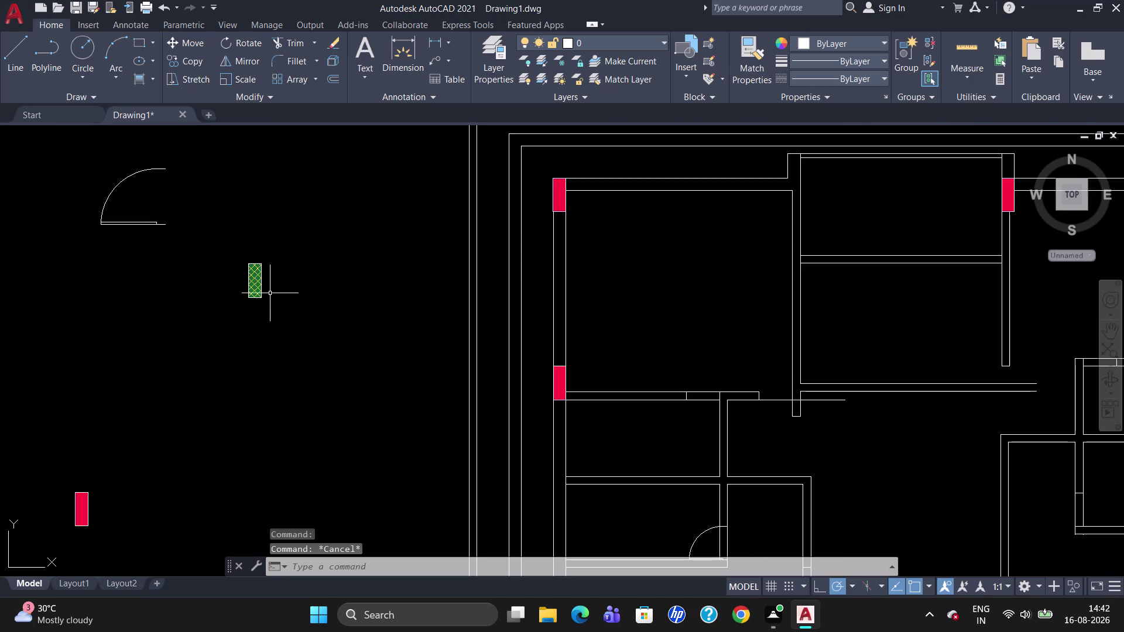
Lasso-select the green rectangle with its crosshatch and group them unnamed.
drag(287, 291, 183, 294)
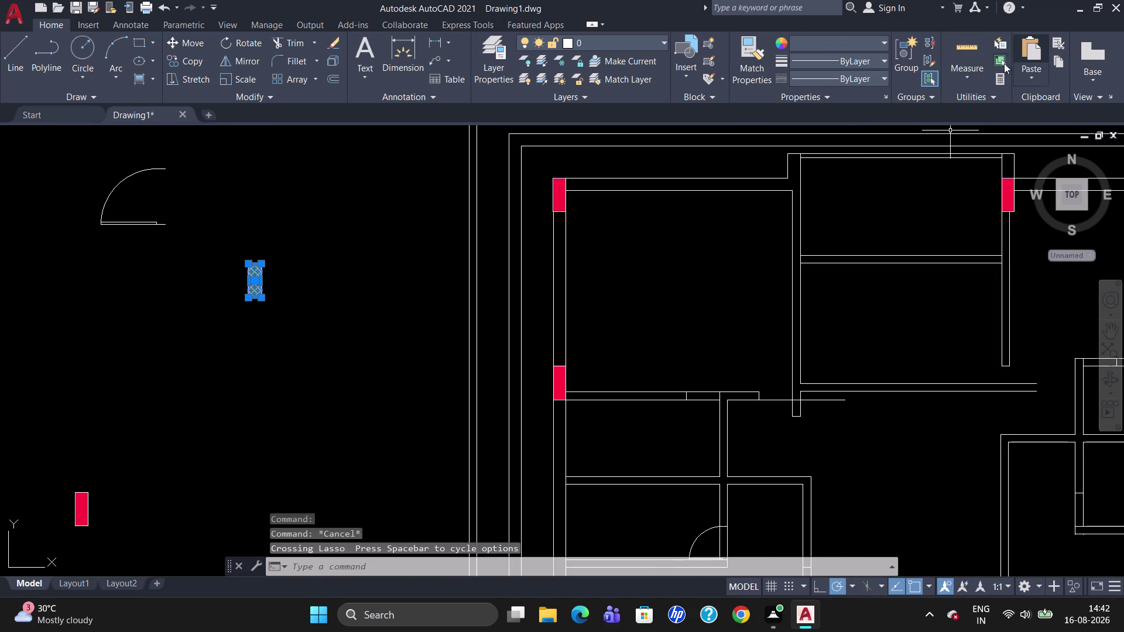
click(908, 69)
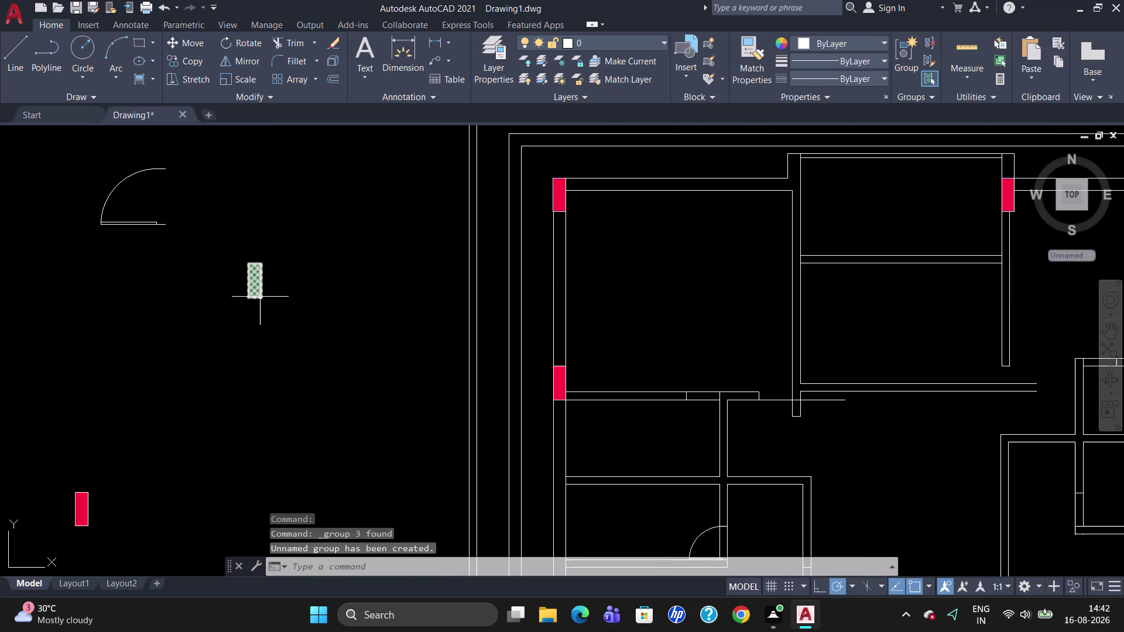